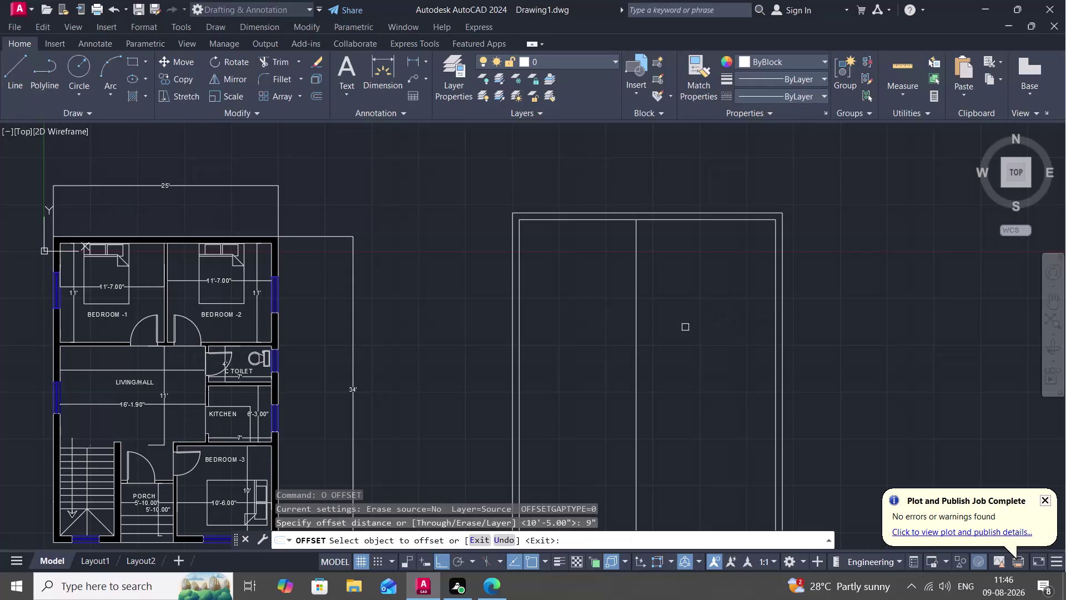
Offset the centre vertical line 9 inches to the right.
key(space)
key(space)
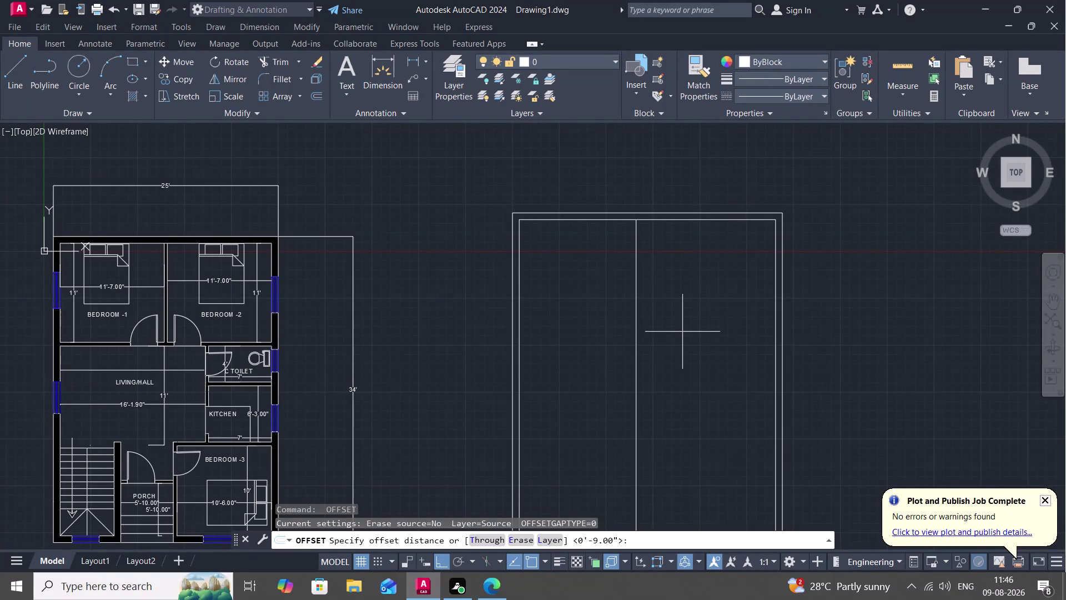
key(space)
click(637, 336)
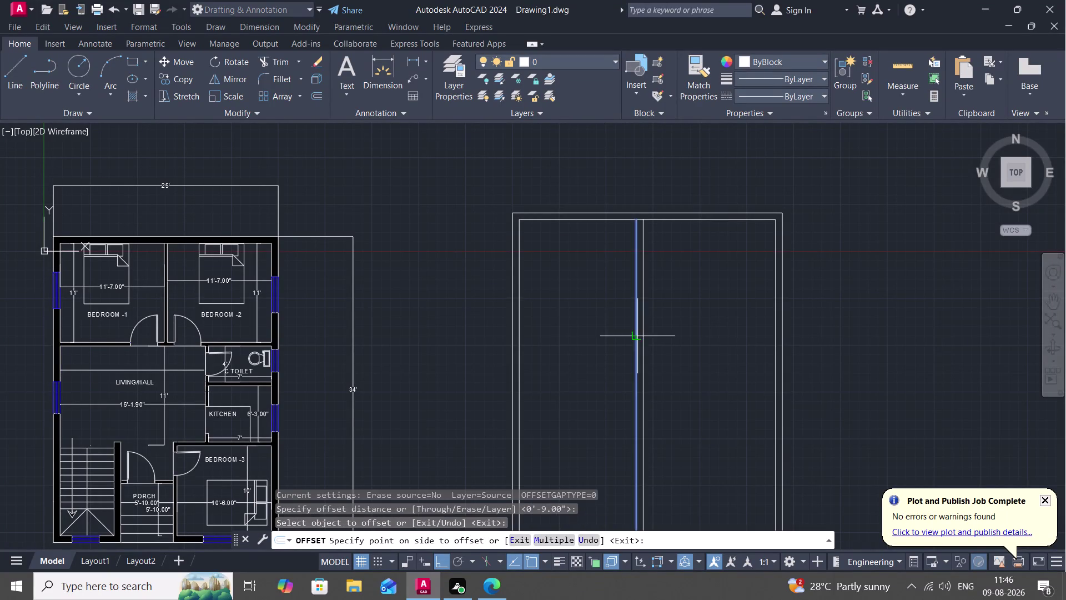
click(661, 331)
Attempt a 10'5" offset of the new vertical line, then cancel it.
text(O)
key(space)
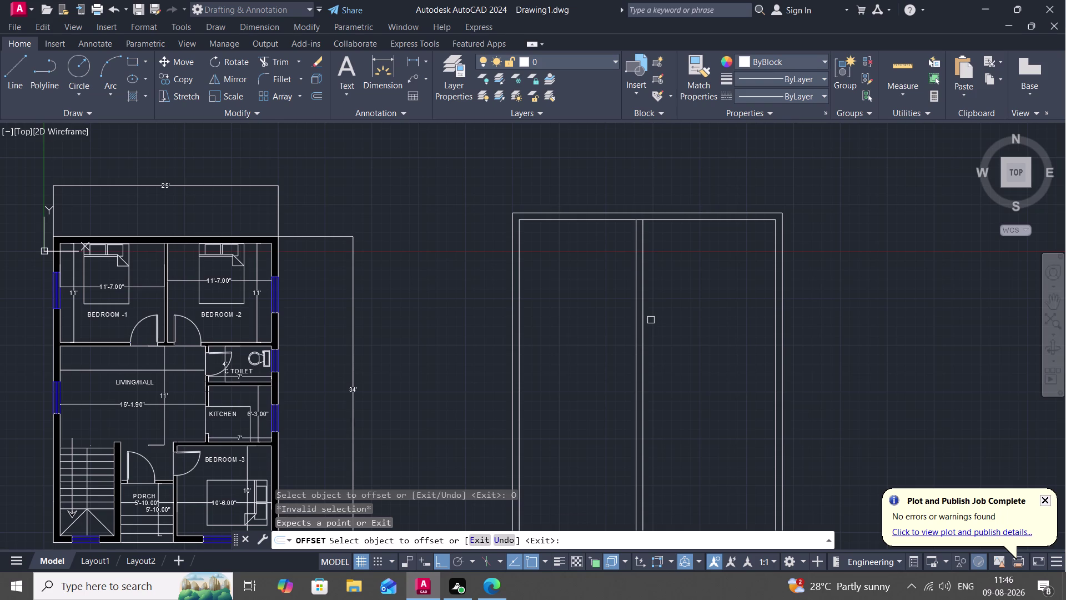
text(10')
key(5)
text(")
key(space)
drag(643, 317, 649, 315)
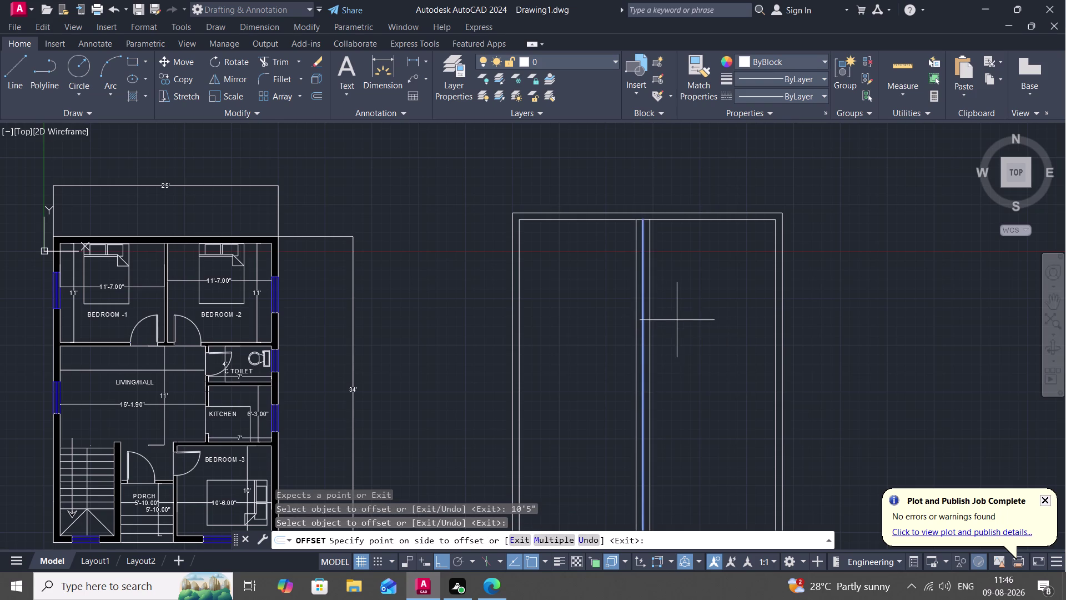
key(Escape)
Retry the 10'5" offset on the new line and cancel again.
key(space)
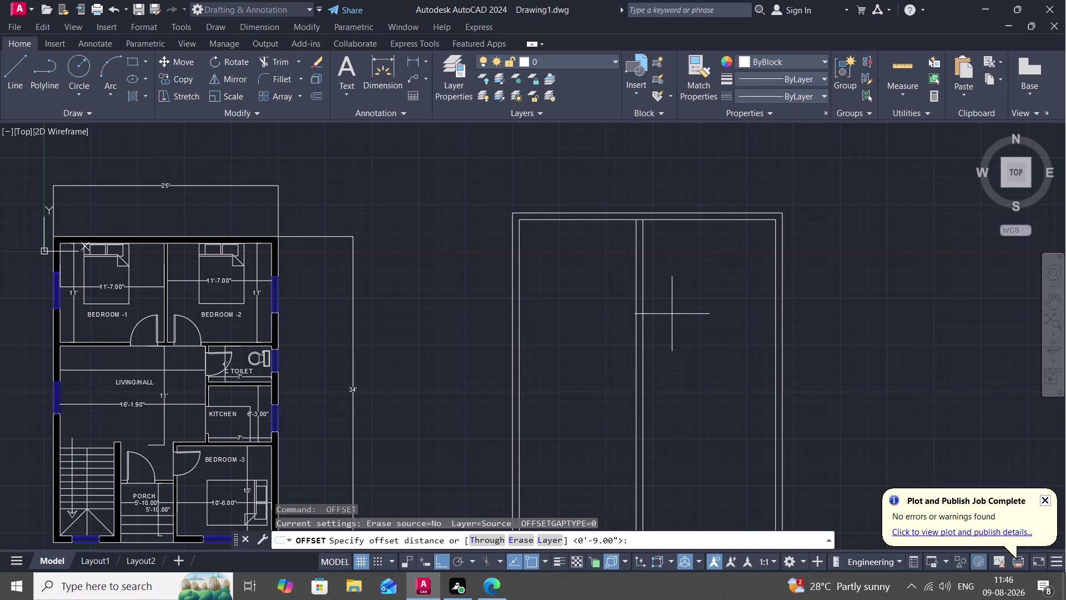
key(space)
text(10)
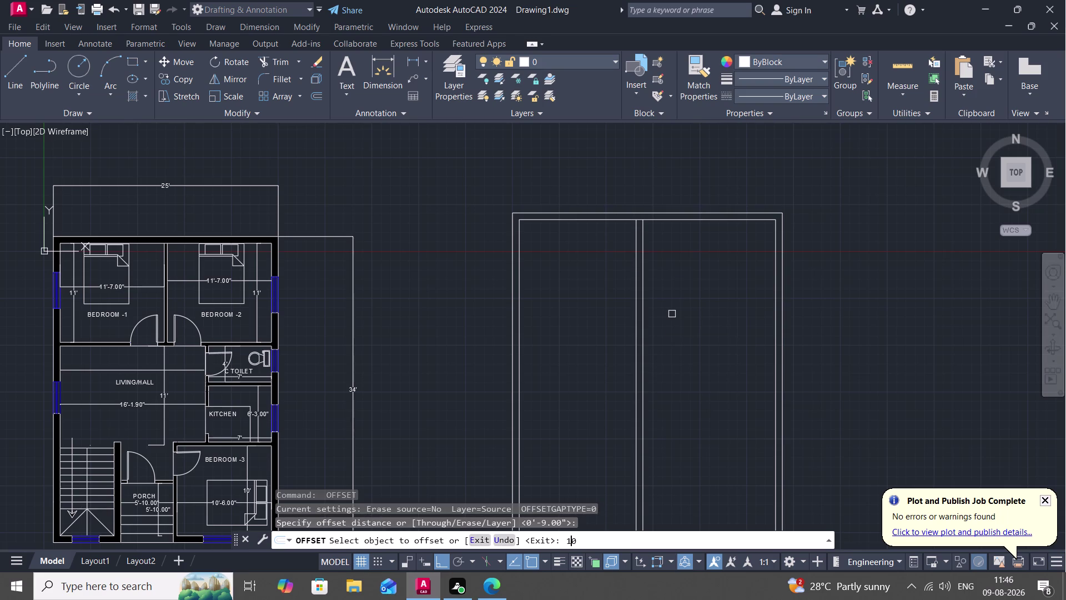
text(')
text(5")
key(space)
click(639, 319)
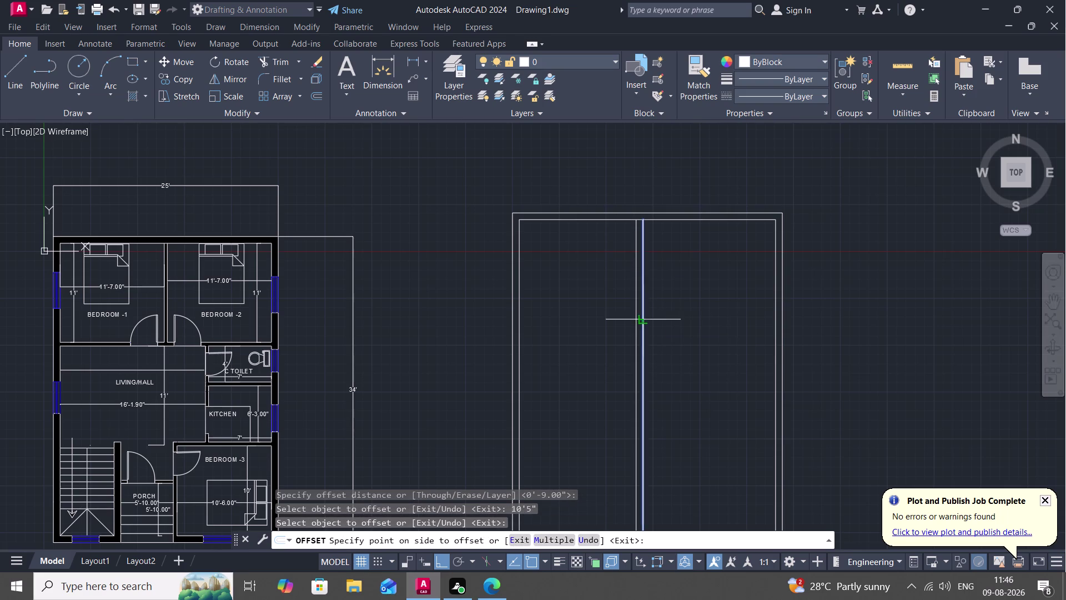
key(Escape)
Make a third 10'5" offset attempt, then cancel all pending commands.
key(space)
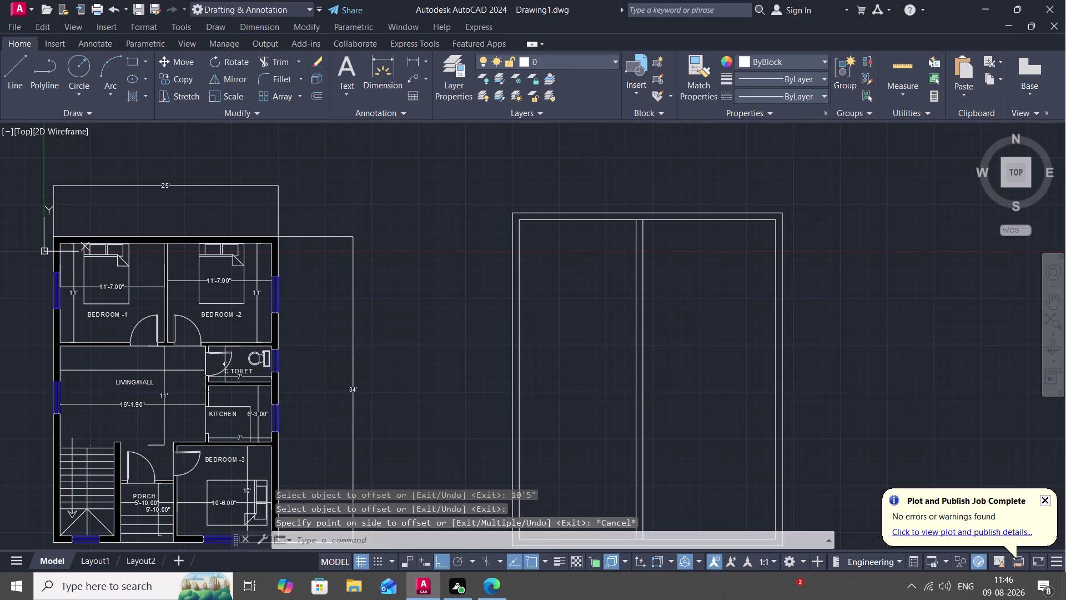
key(space)
text(1)
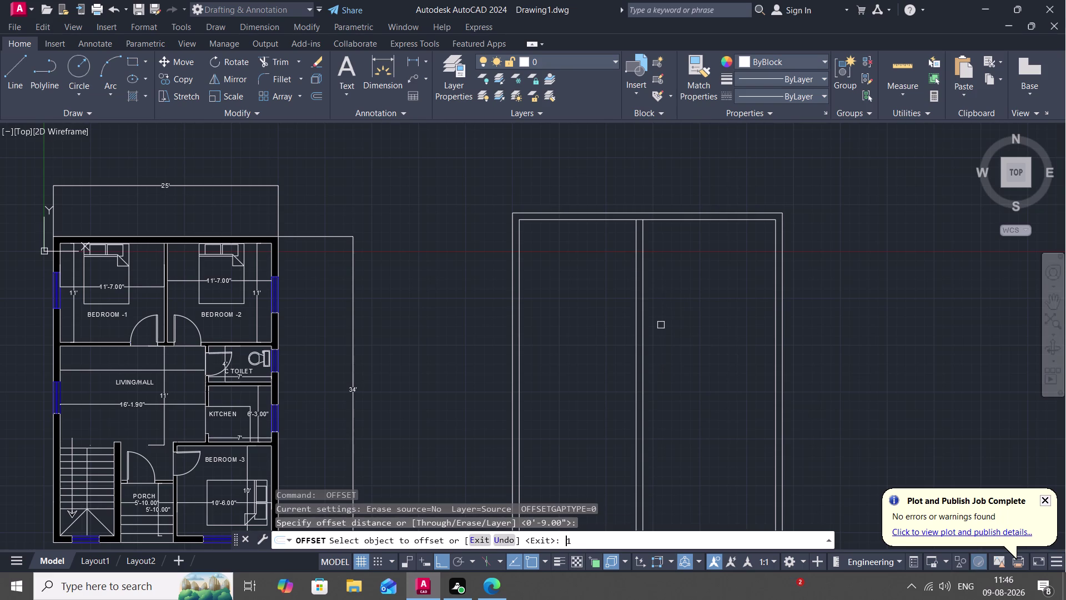
text(0'5")
key(space)
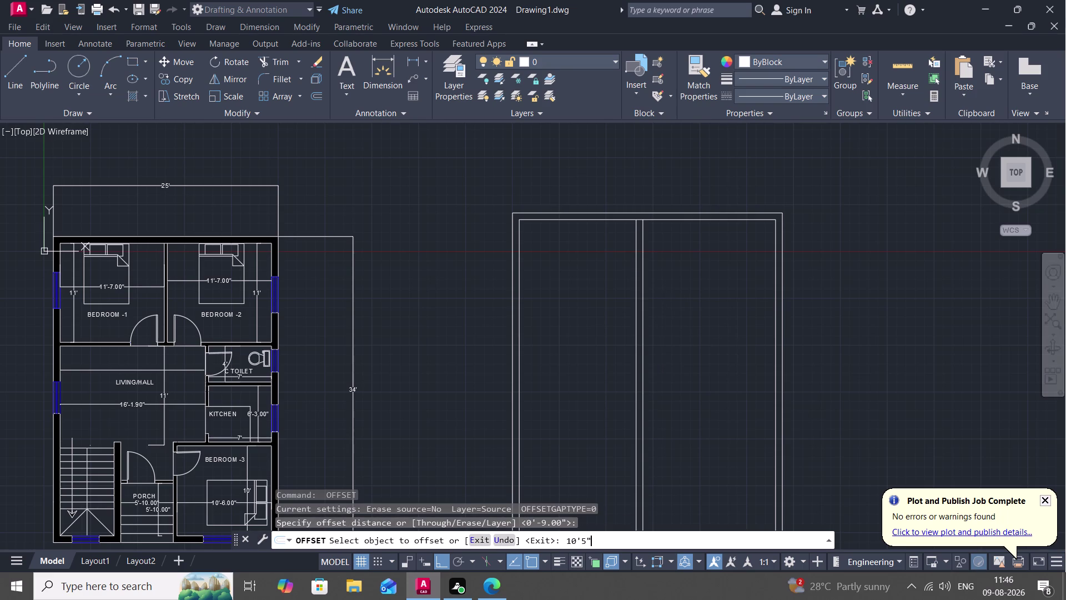
click(640, 298)
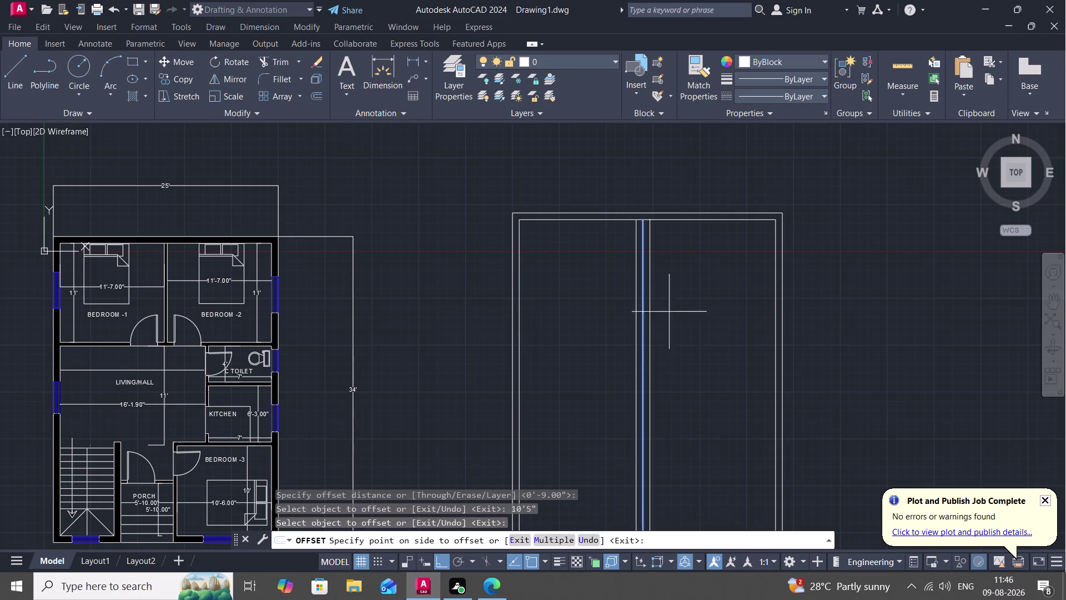
key(Escape)
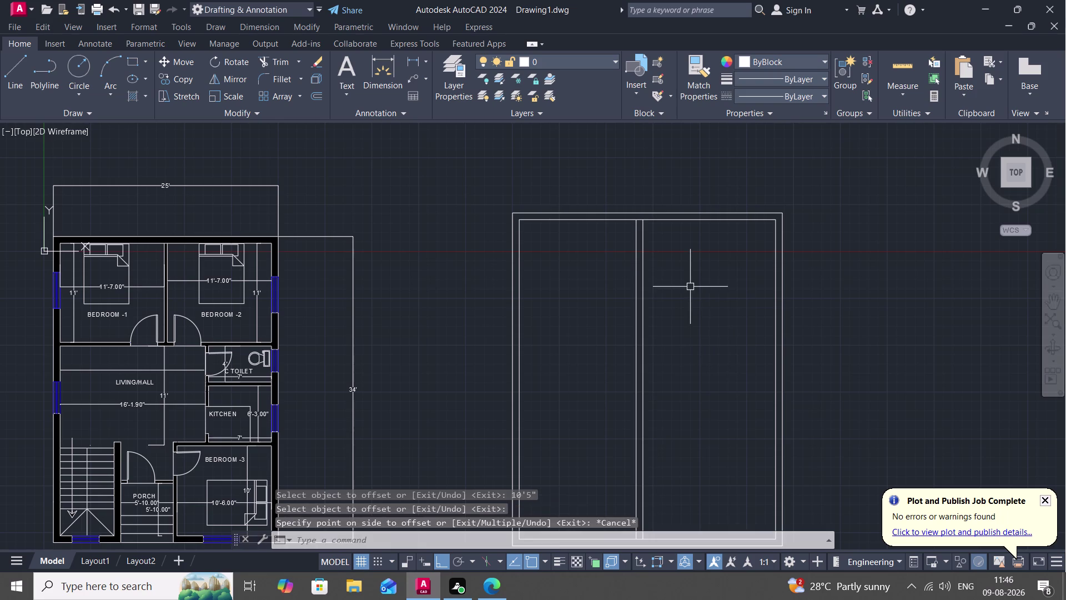
key(Escape)
key(Escape)
key(Escape)
key(Escape)
key(Escape)
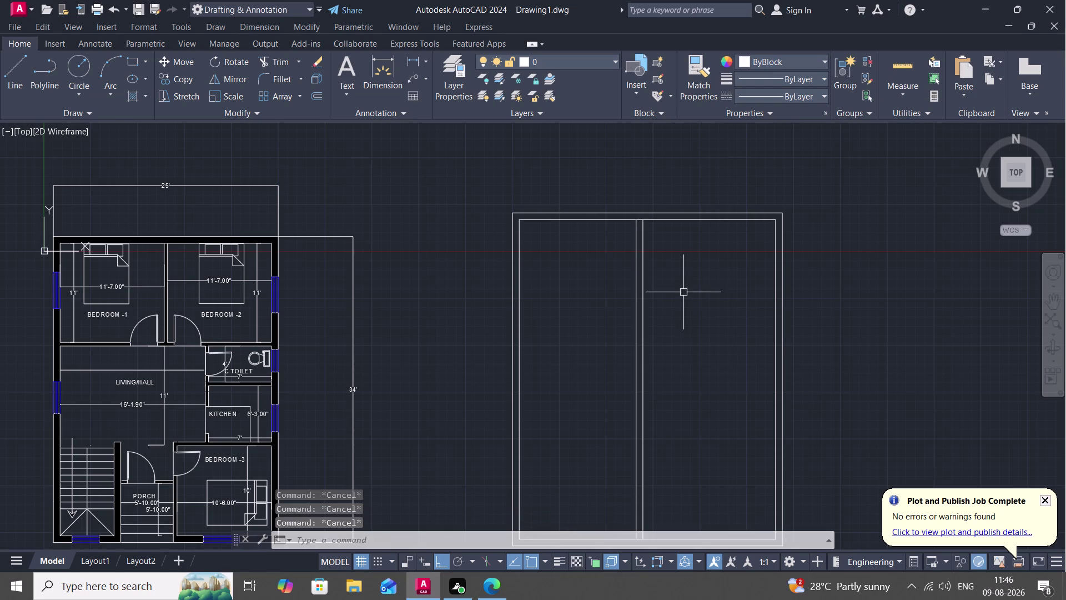
Offset the inner vertical line 10'5" to the right and measure the new spacing.
key(space)
text(10)
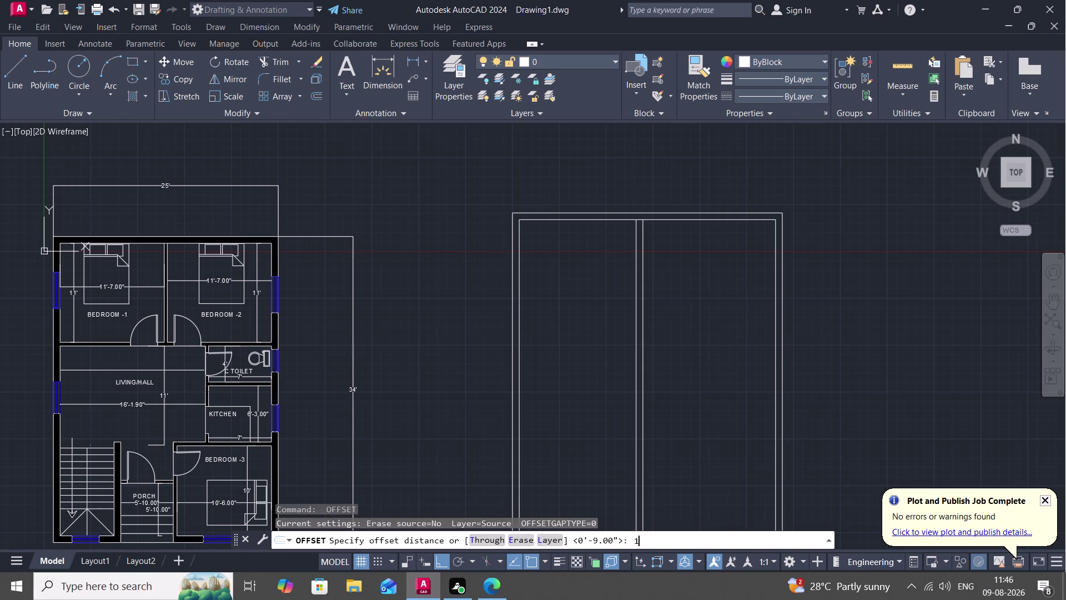
text('5")
key(space)
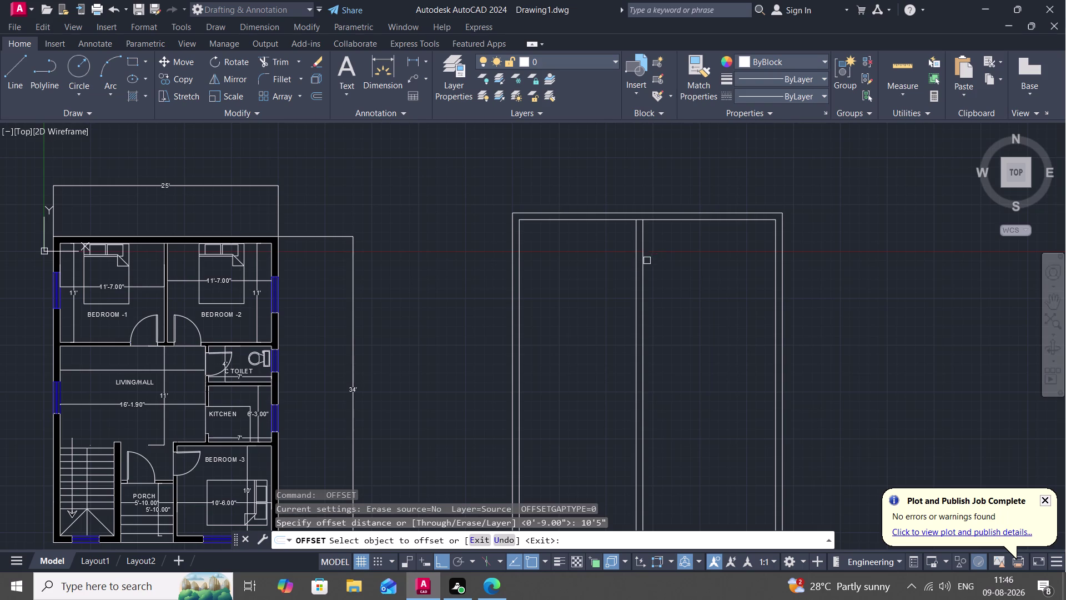
click(644, 263)
click(672, 275)
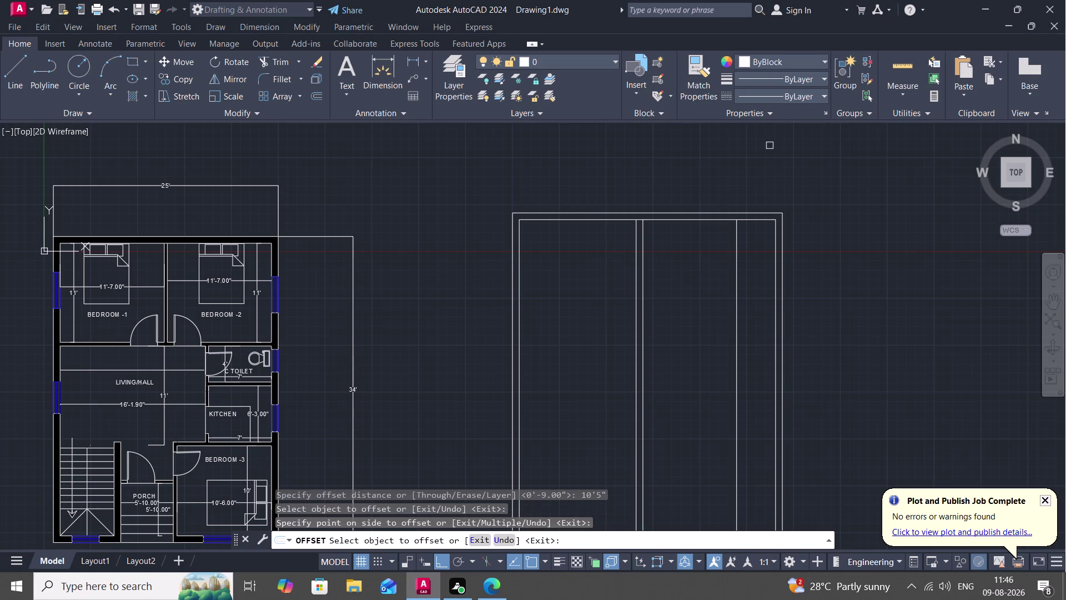
click(917, 57)
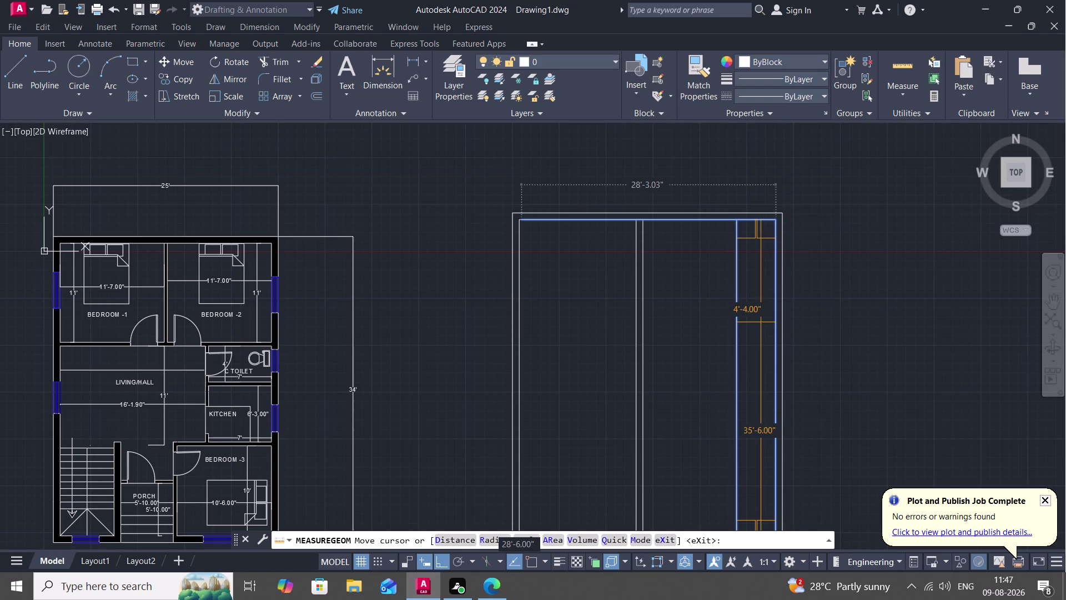
key(Escape)
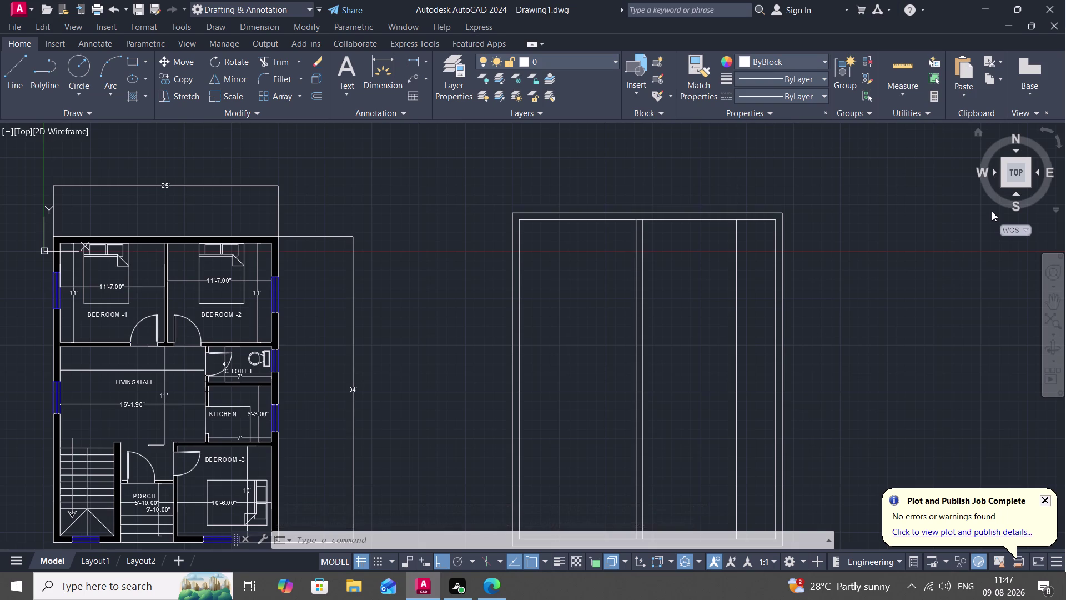
Offset the rightmost division line 5 inches to the right.
text(O)
key(space)
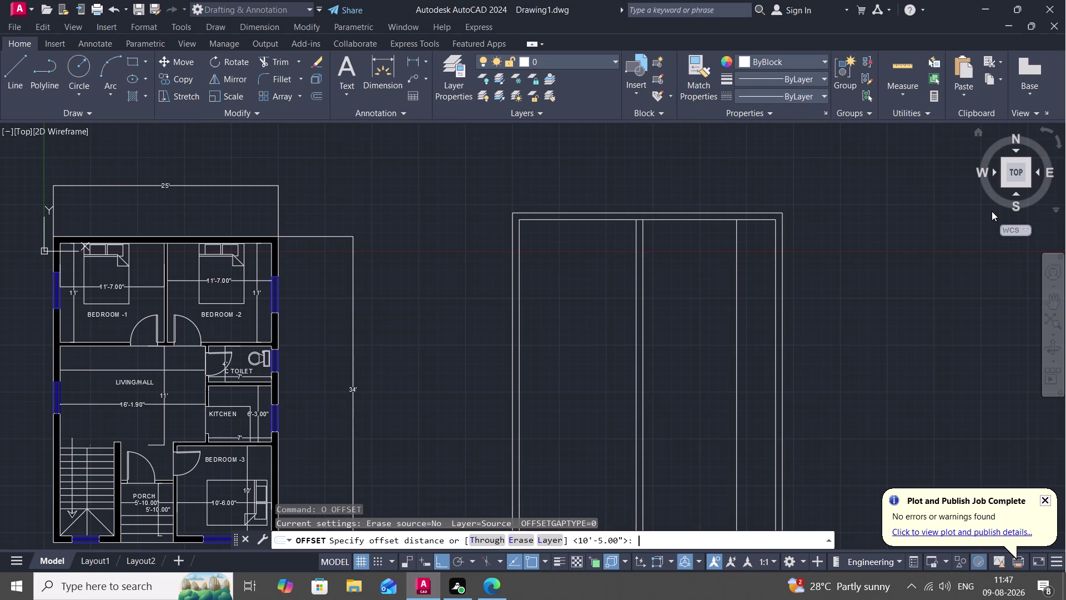
key(5)
key(shift+quotedbl)
key(space)
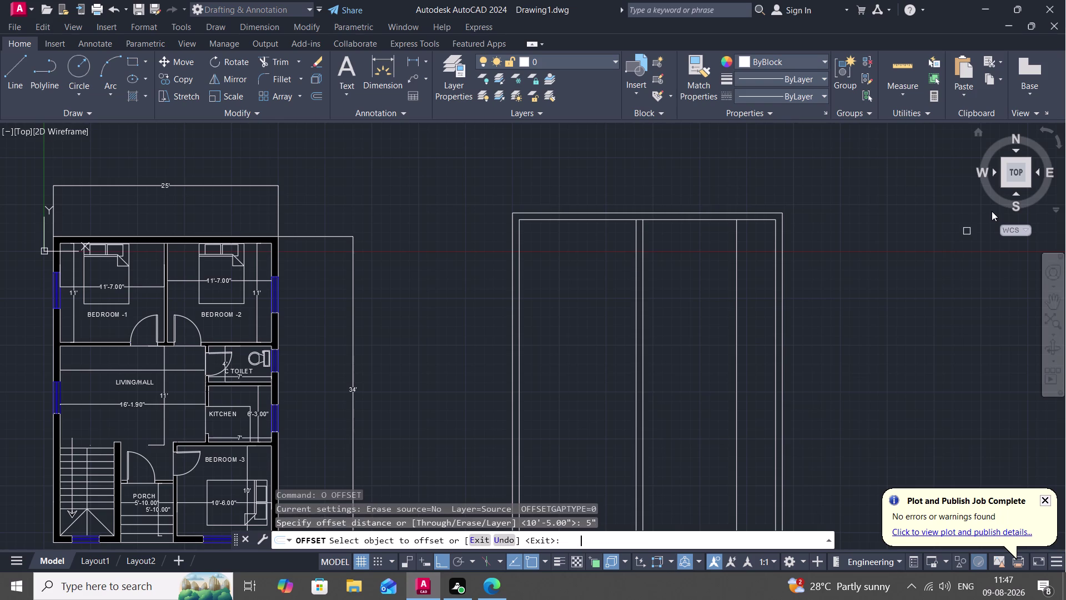
click(737, 296)
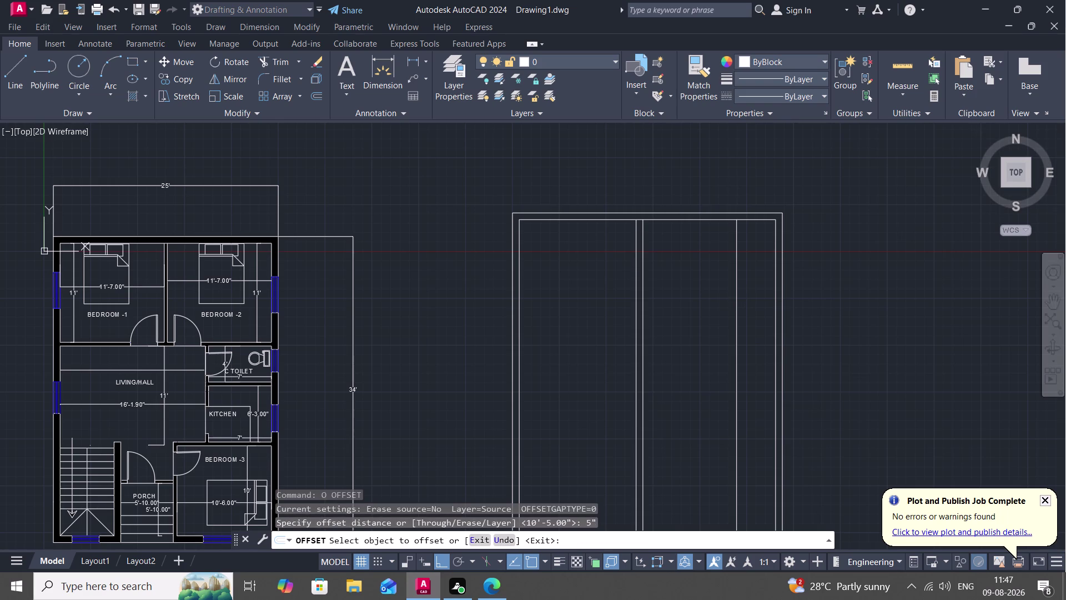
click(753, 292)
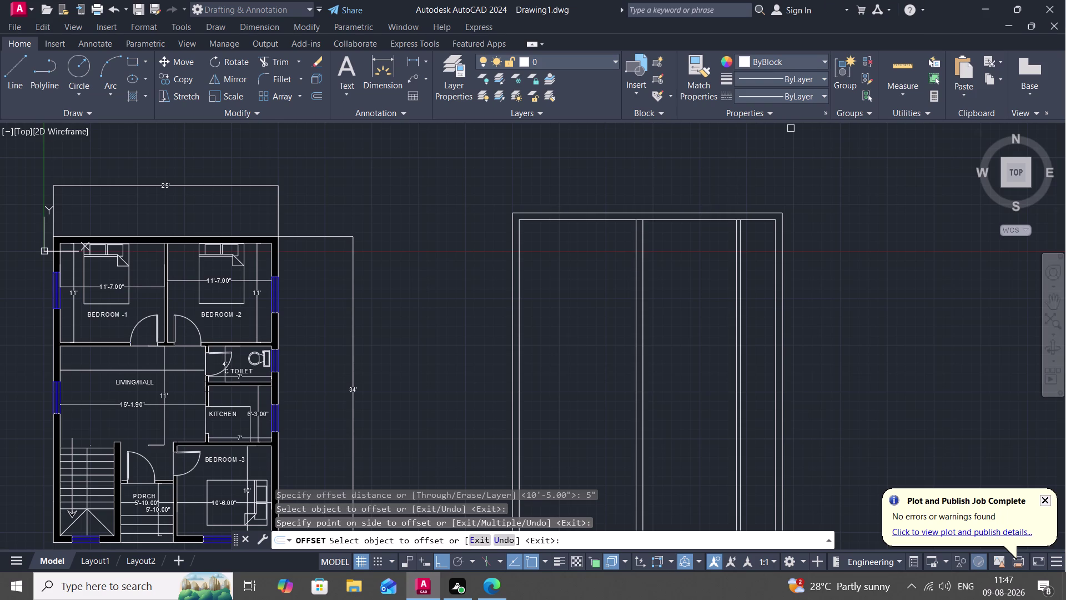
middle_drag(735, 264, 721, 253)
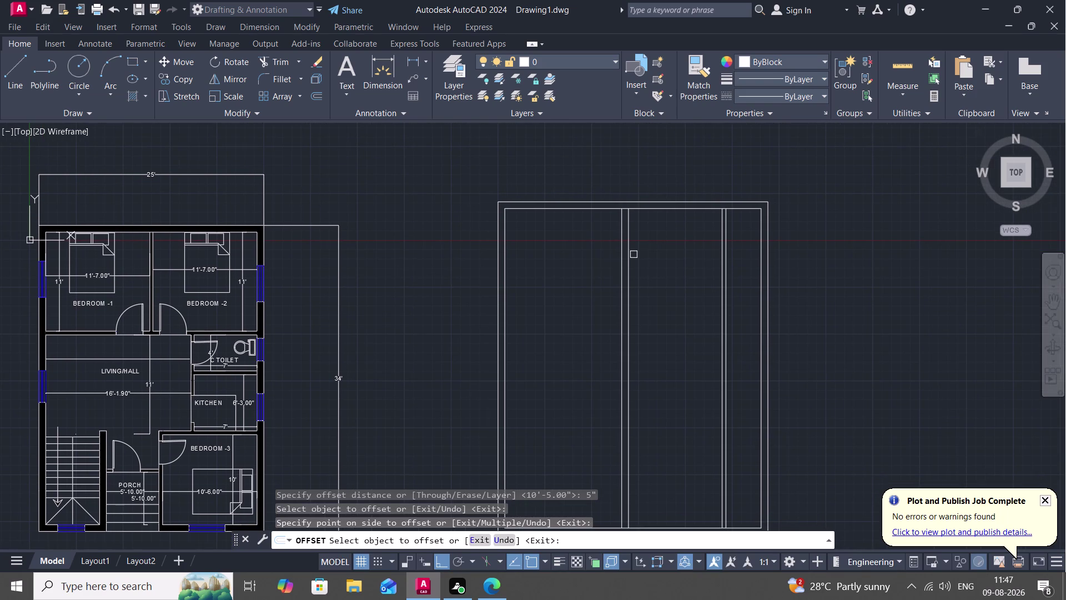
Delete the inner vertical line and the two extra right-side lines.
text(TR)
key(space)
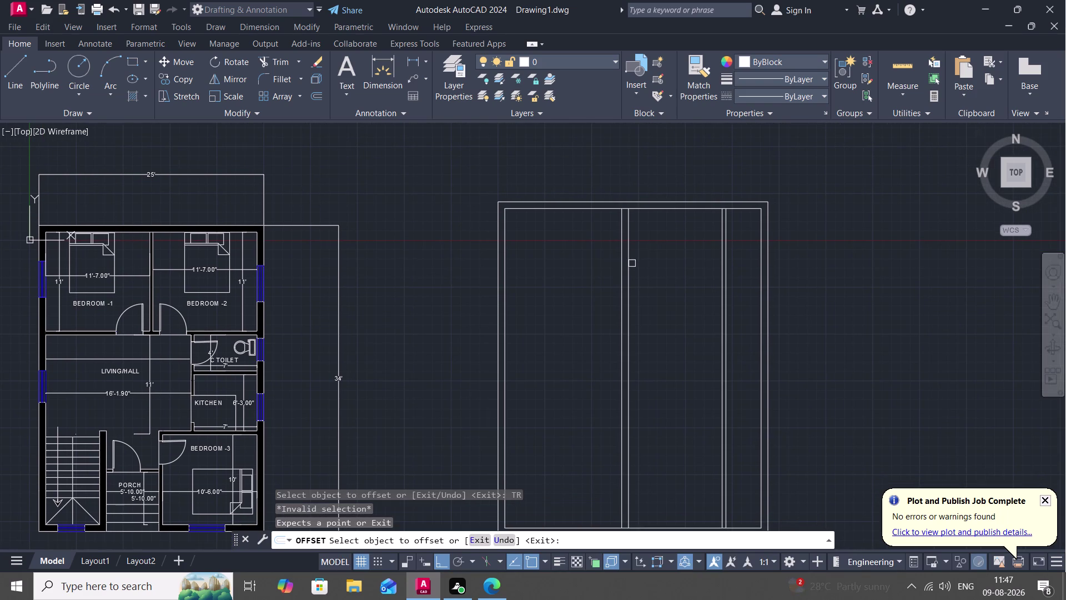
key(space)
click(629, 266)
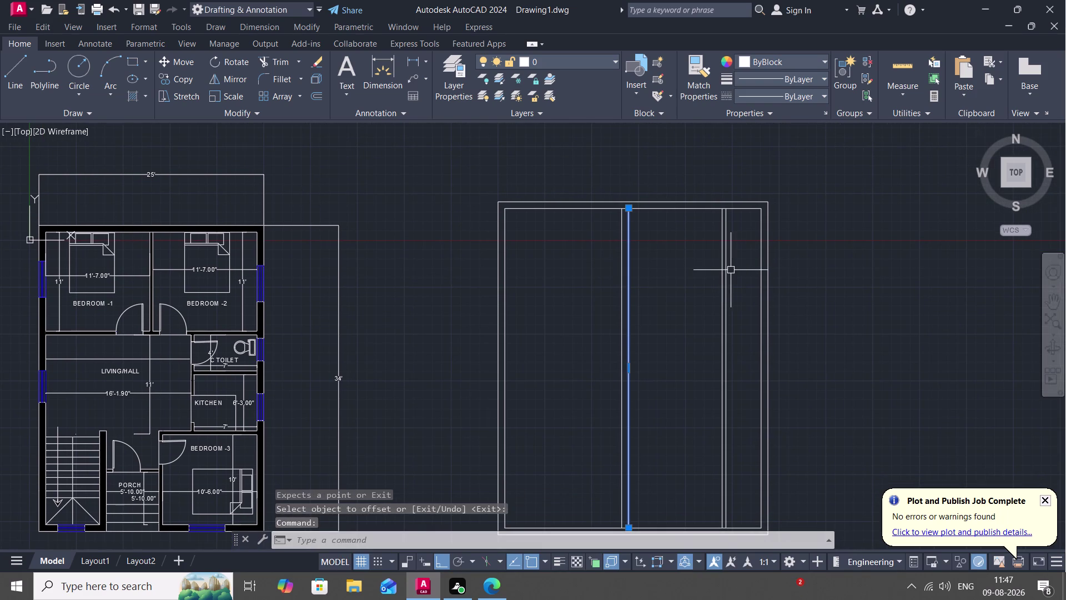
click(725, 271)
click(728, 284)
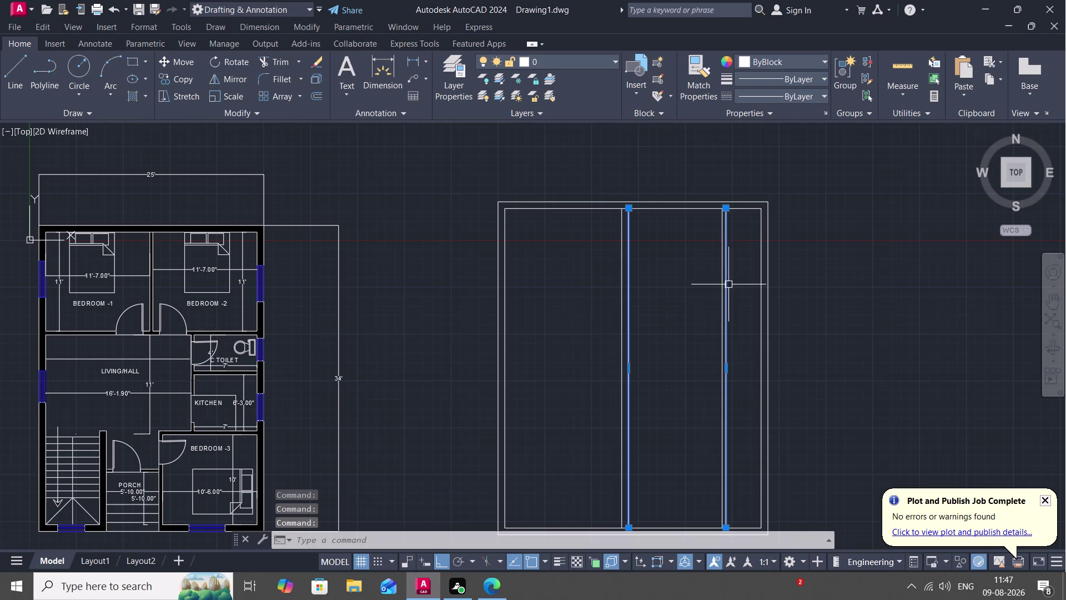
click(722, 292)
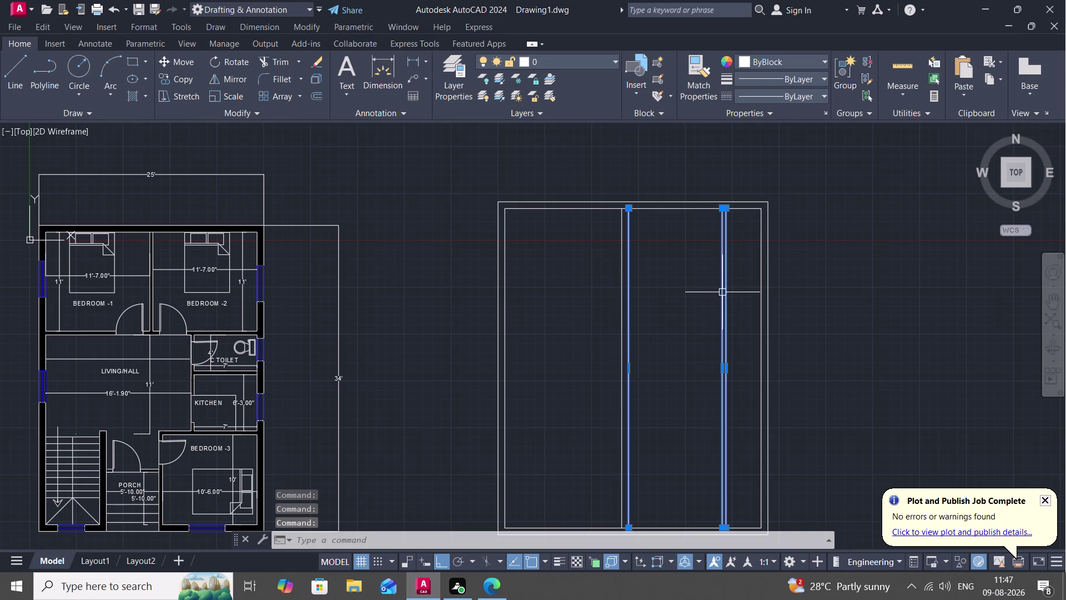
key(Delete)
Offset the middle vertical line 7 inches to the right.
text(O)
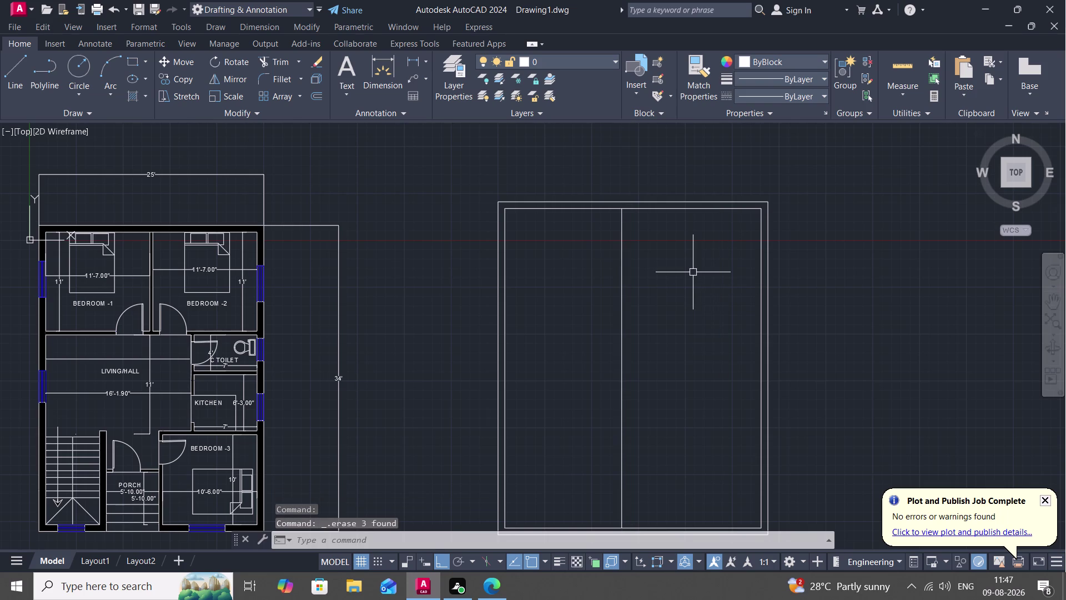
key(space)
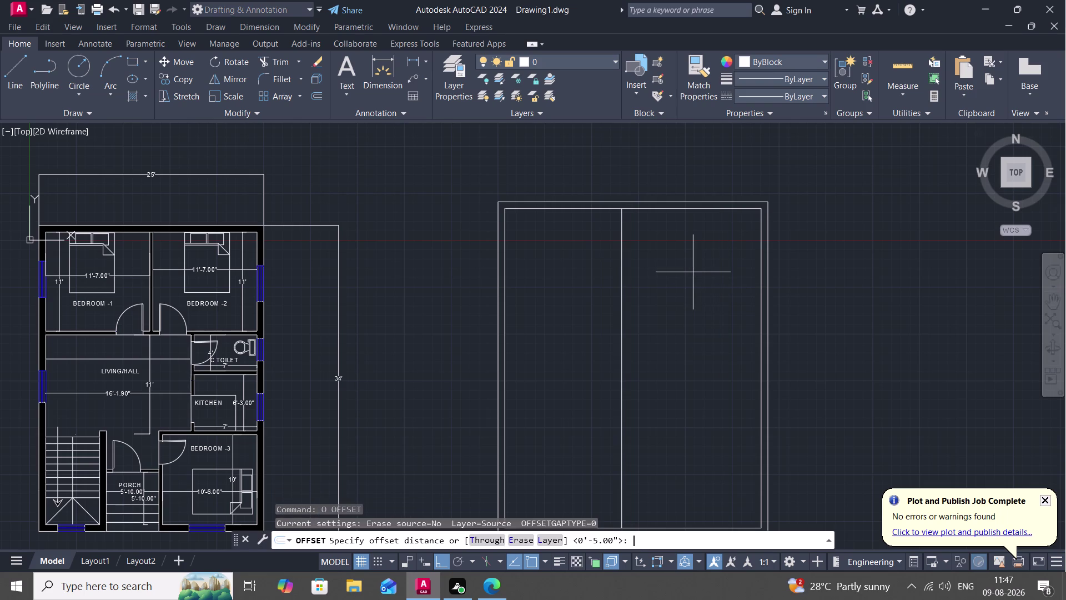
text(7")
key(space)
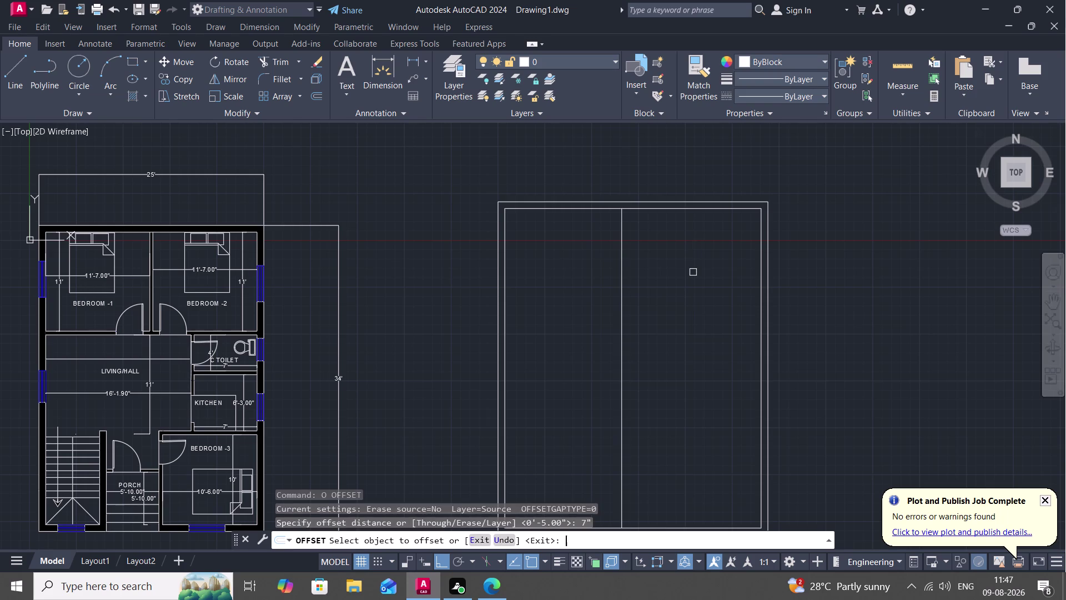
click(622, 290)
click(642, 286)
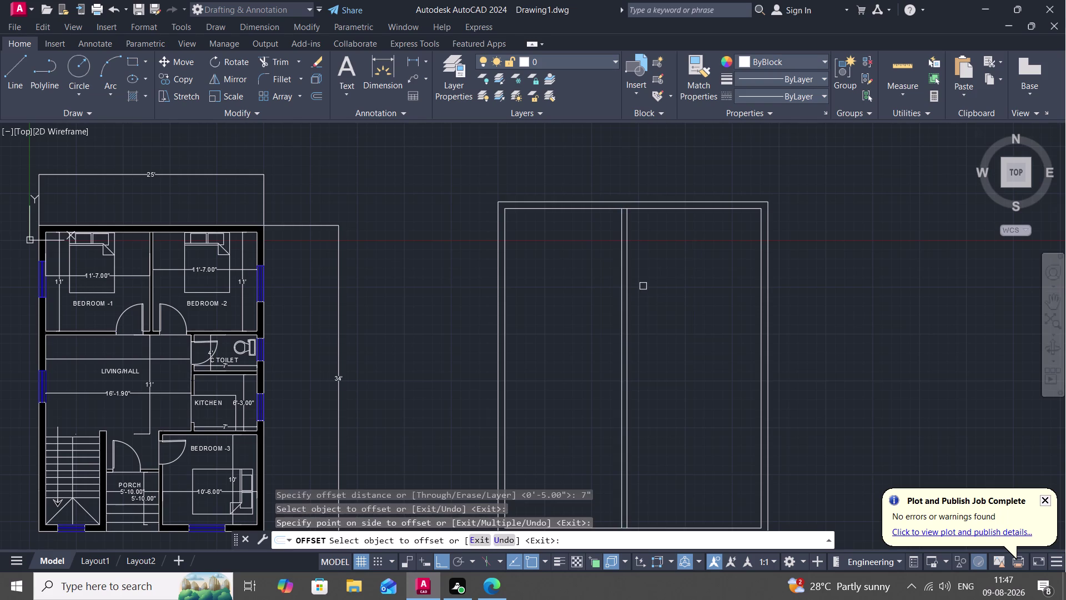
key(space)
Offset the middle pair's right line 10'5" further right.
key(space)
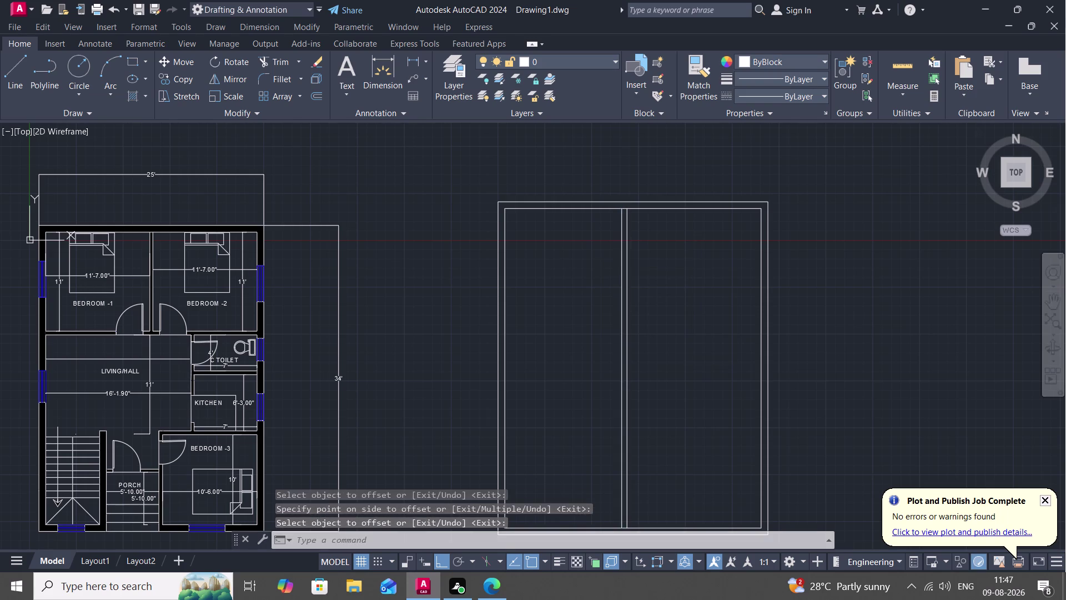
text(1)
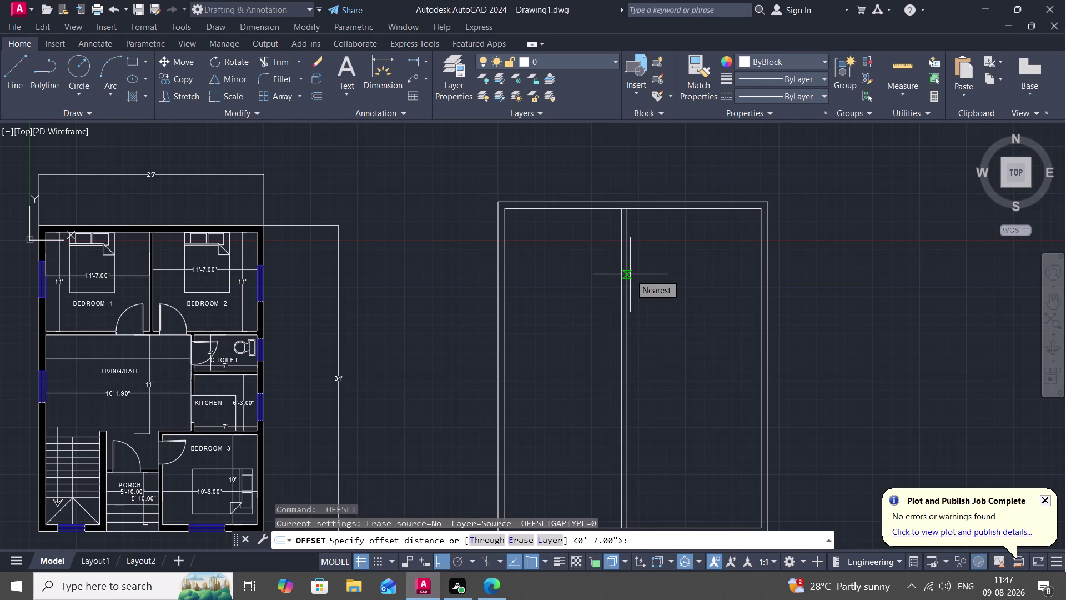
text(0'5")
key(space)
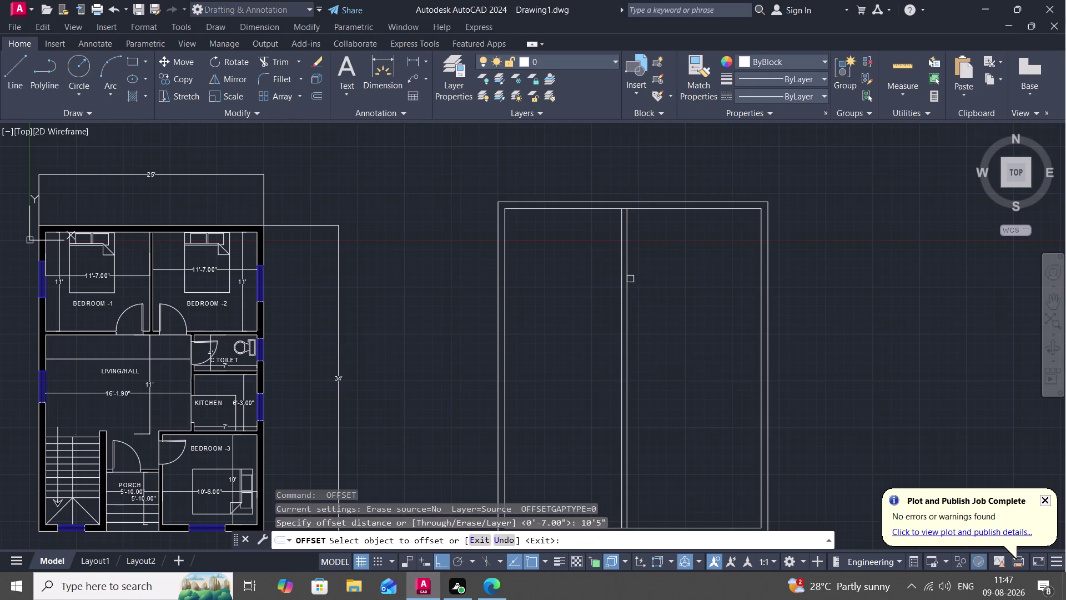
drag(625, 282, 631, 282)
click(693, 288)
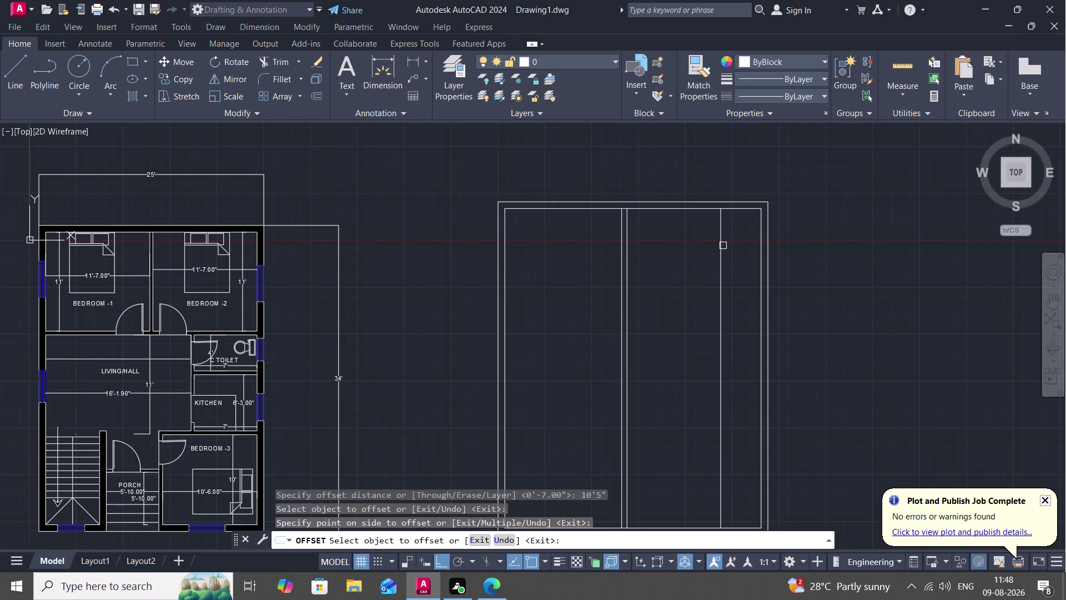
Offset the new right line 7 inches rightward and measure distances across the outline.
text(O)
key(space)
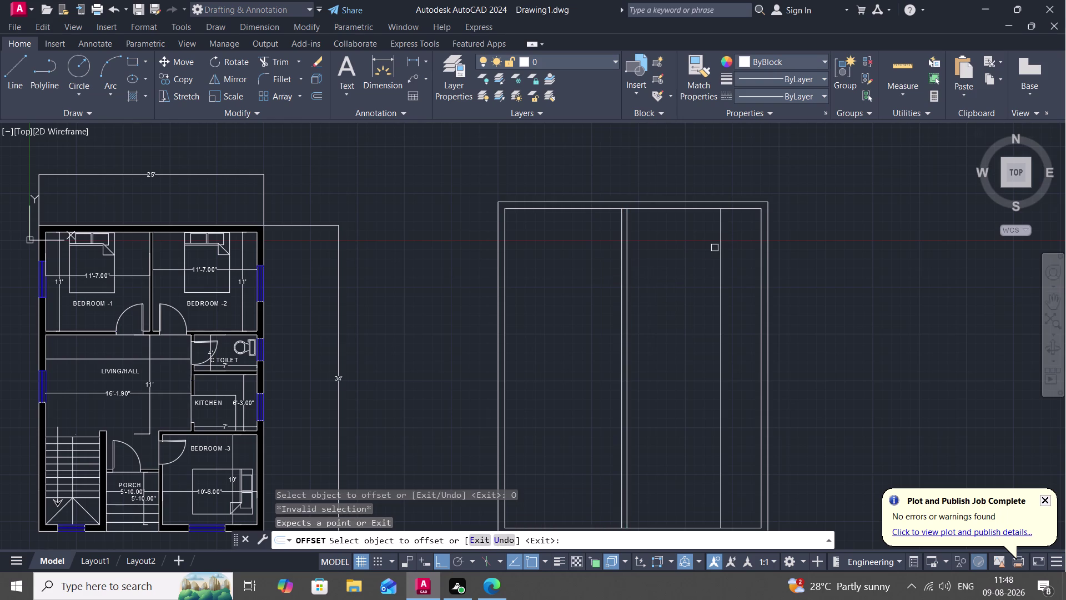
key(space)
key(space)
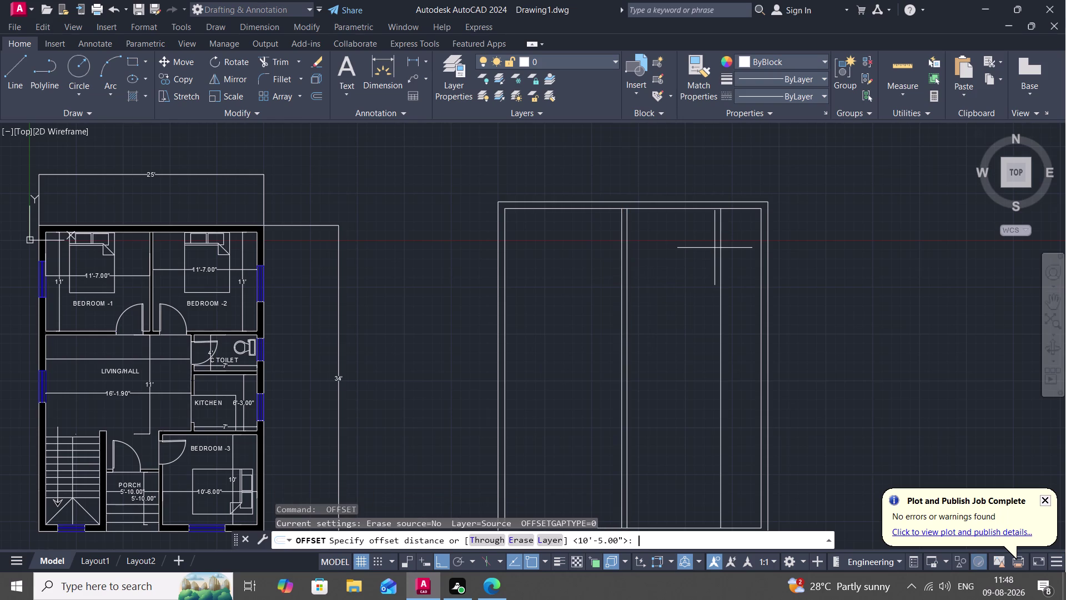
text(7")
key(space)
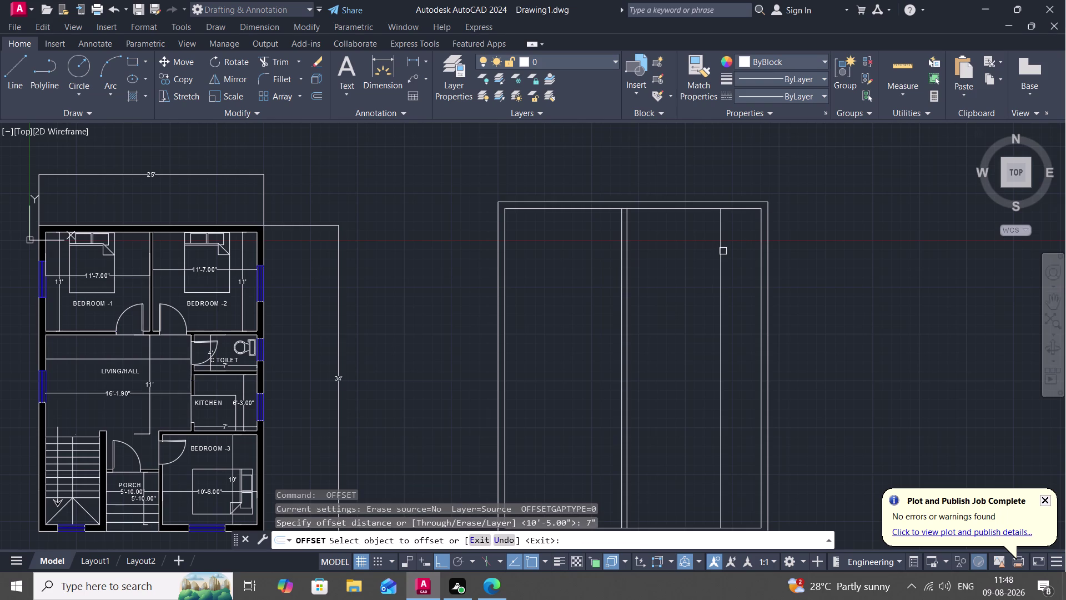
click(720, 251)
click(740, 257)
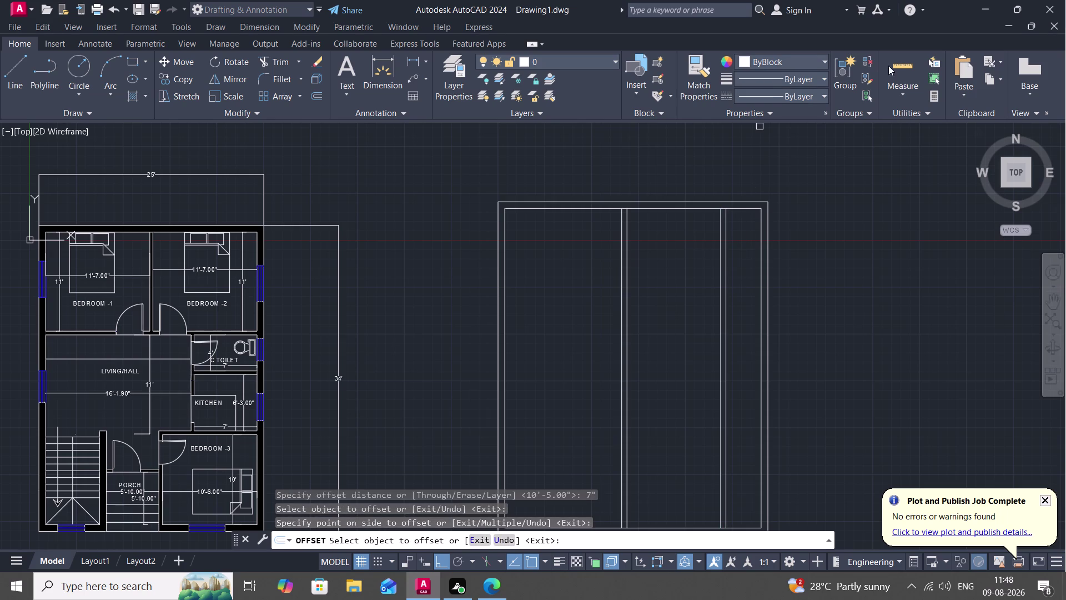
click(897, 65)
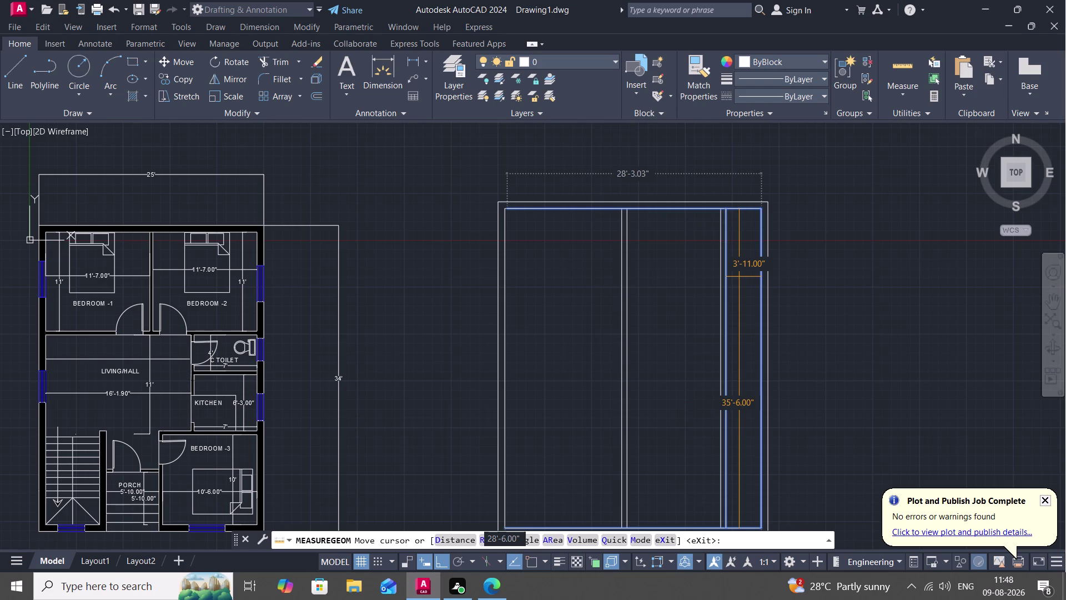
key(Escape)
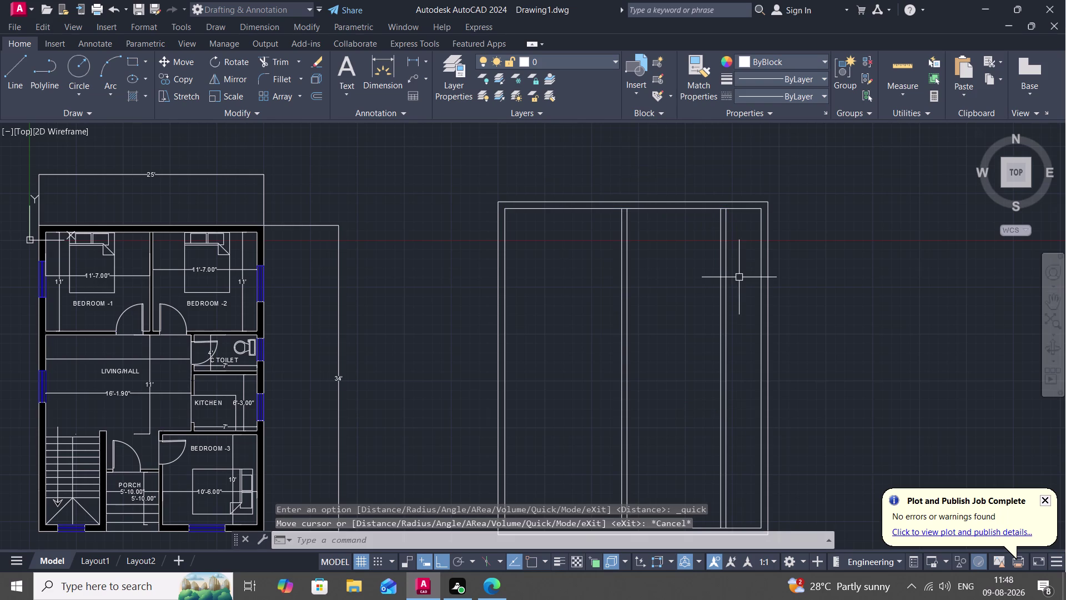
Delete the right pair and the line beside the middle line.
click(720, 280)
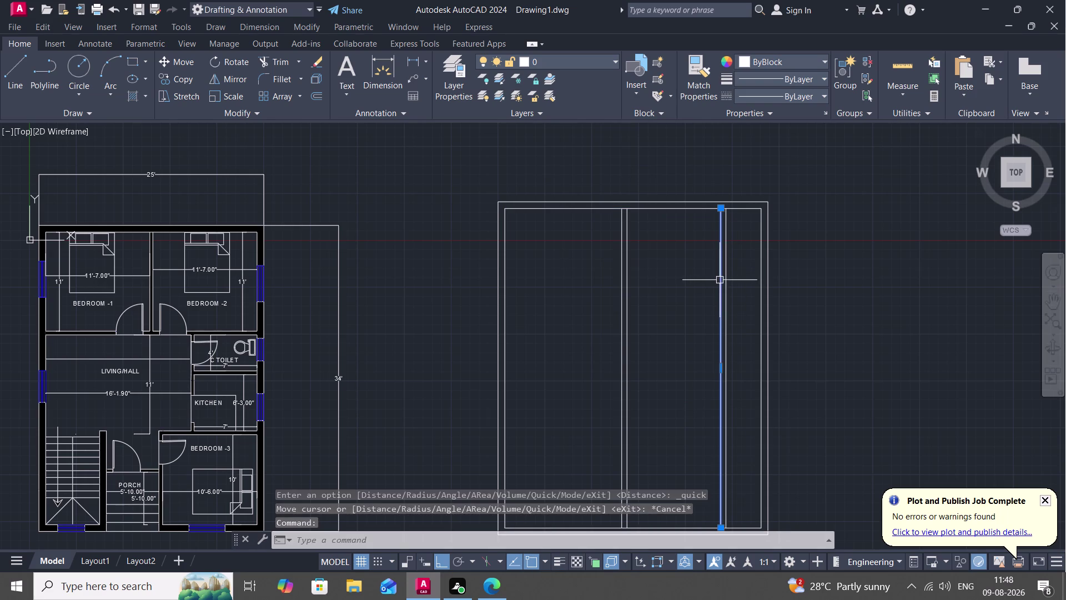
click(724, 282)
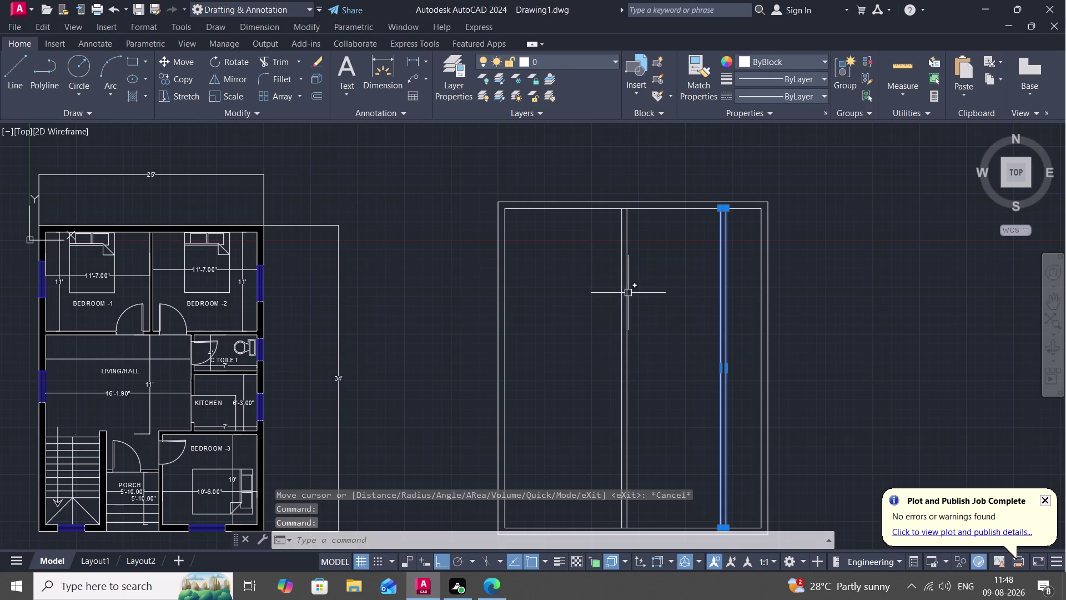
click(628, 294)
key(Delete)
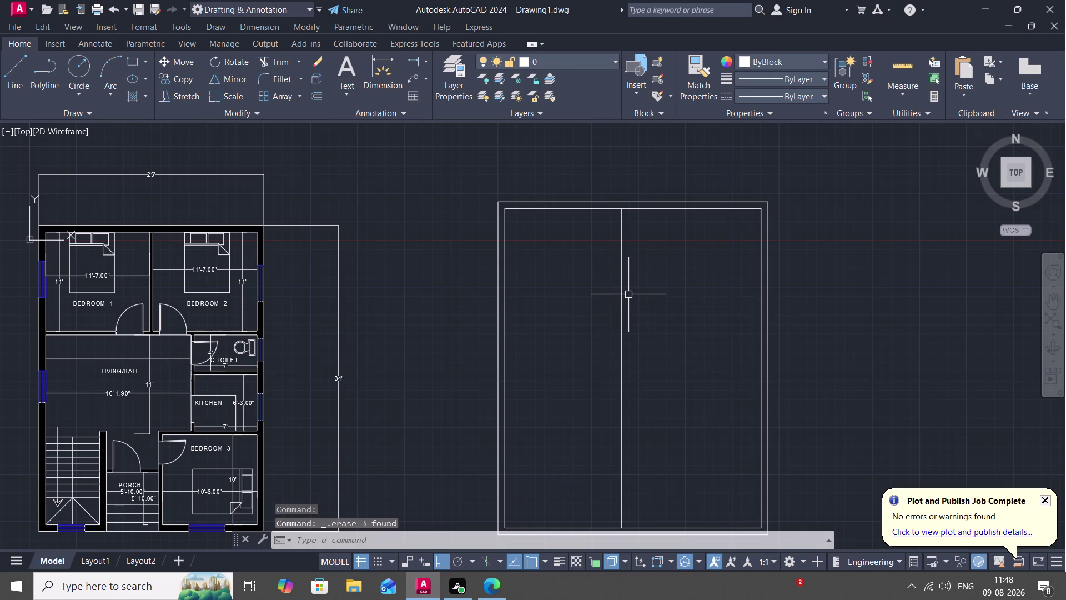
Offset the middle vertical line 8 inches to the right.
text(O)
key(space)
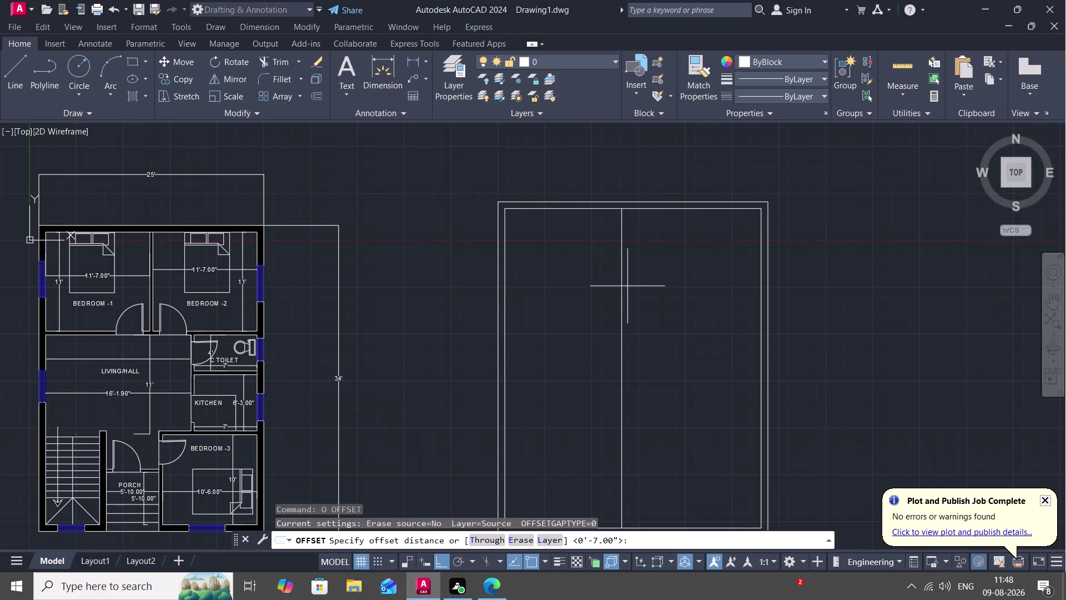
key(8)
text(")
key(space)
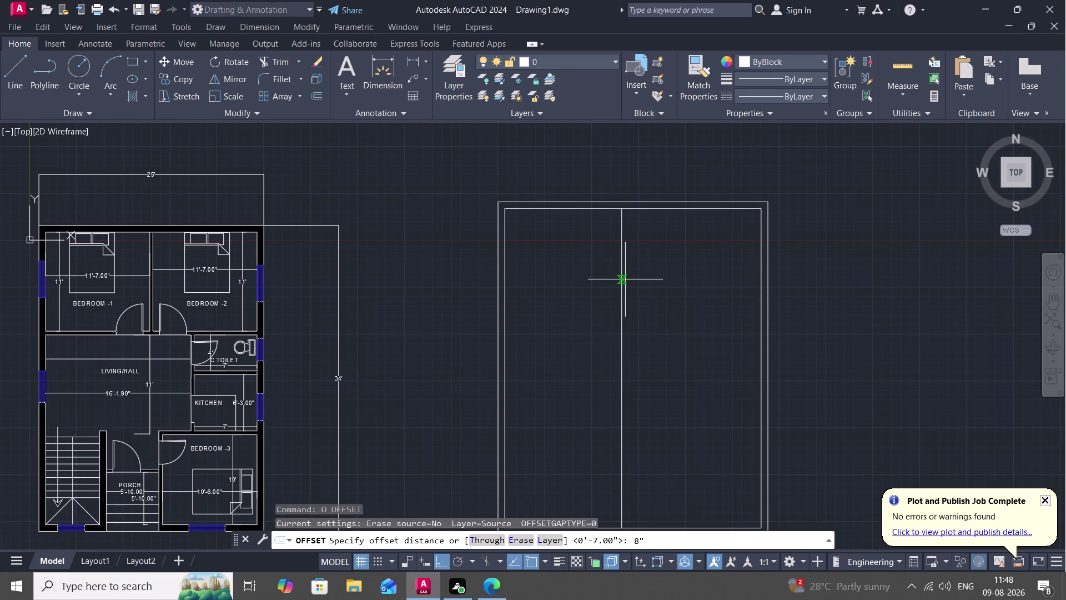
click(623, 259)
click(644, 258)
key(Escape)
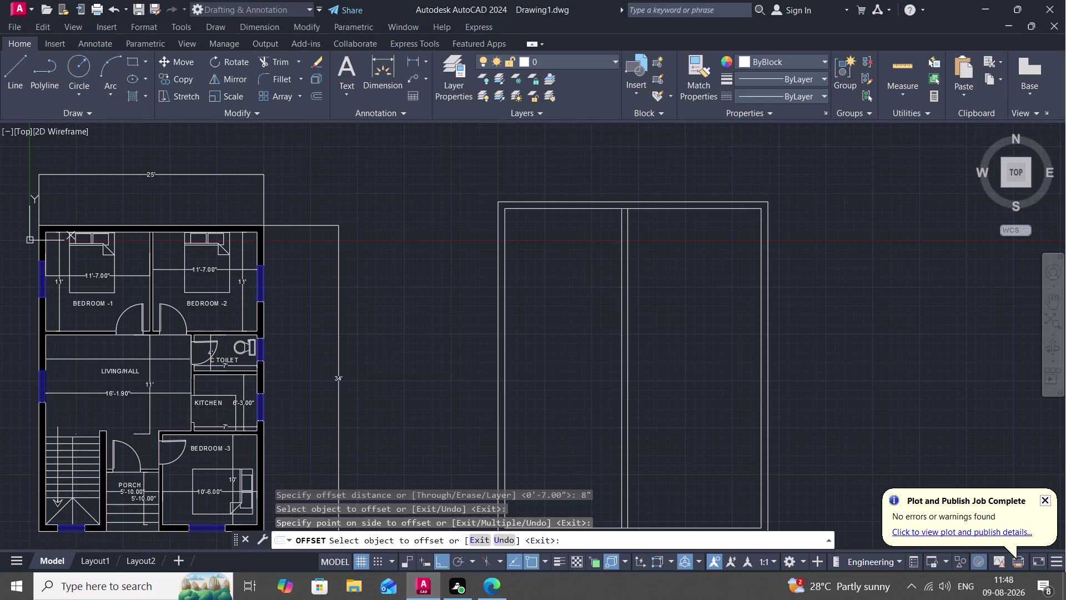
Offset the middle pair's right line 10'5" further right.
text(O)
key(space)
text(1)
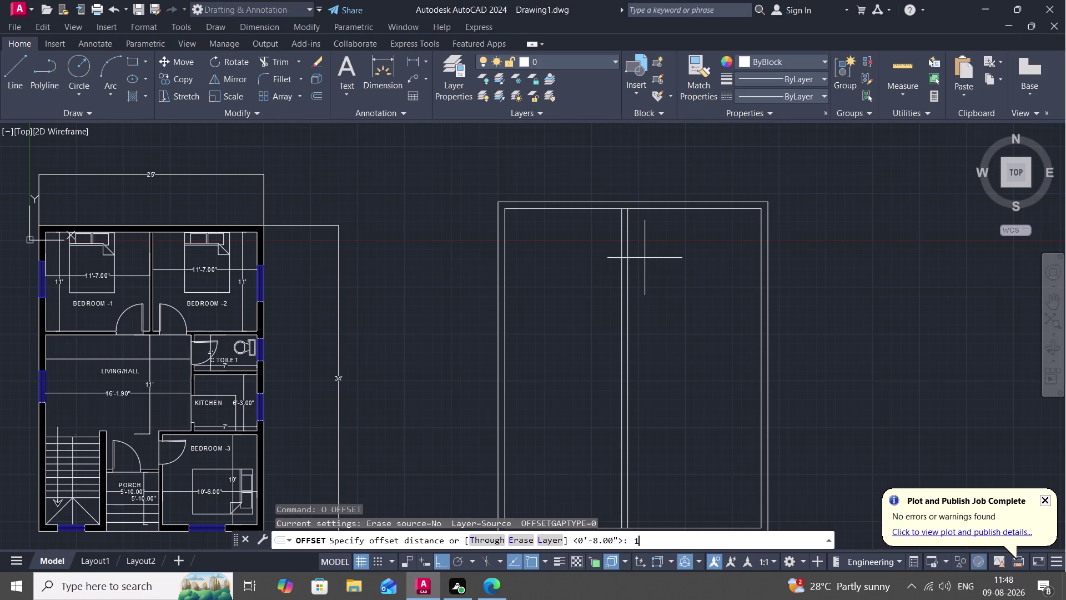
text(0'5)
text(")
key(space)
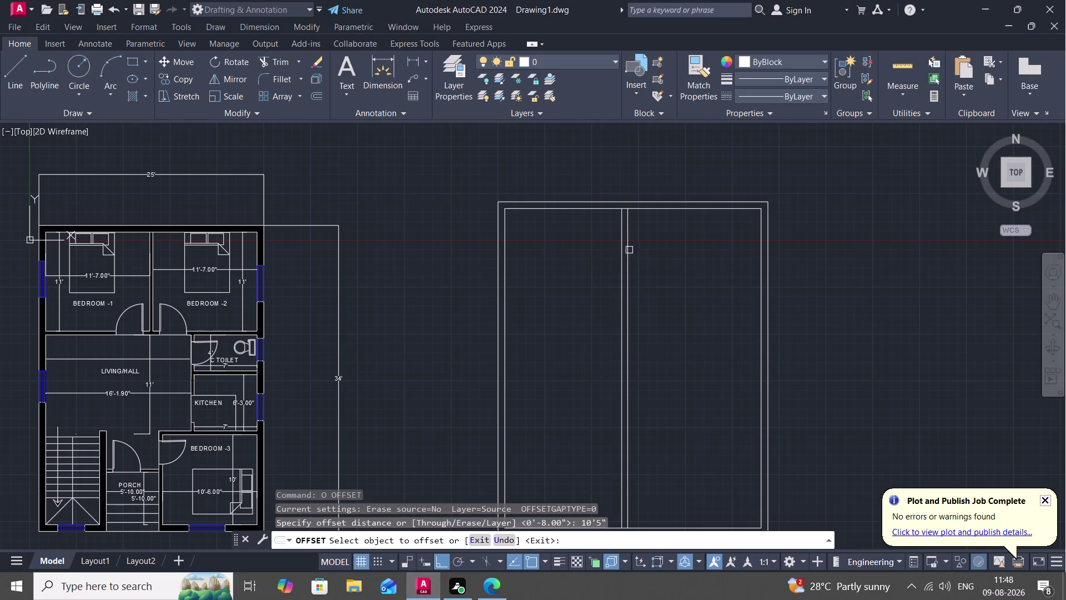
click(628, 248)
click(650, 248)
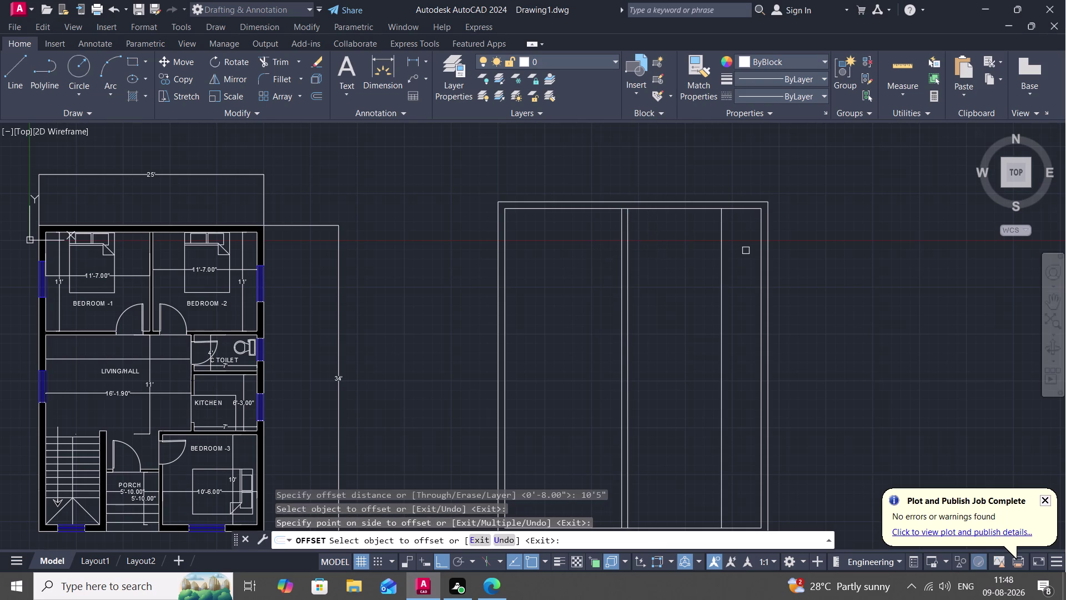
Begin an 8" offset of the new right line, then cancel it.
text(O)
key(space)
key(8)
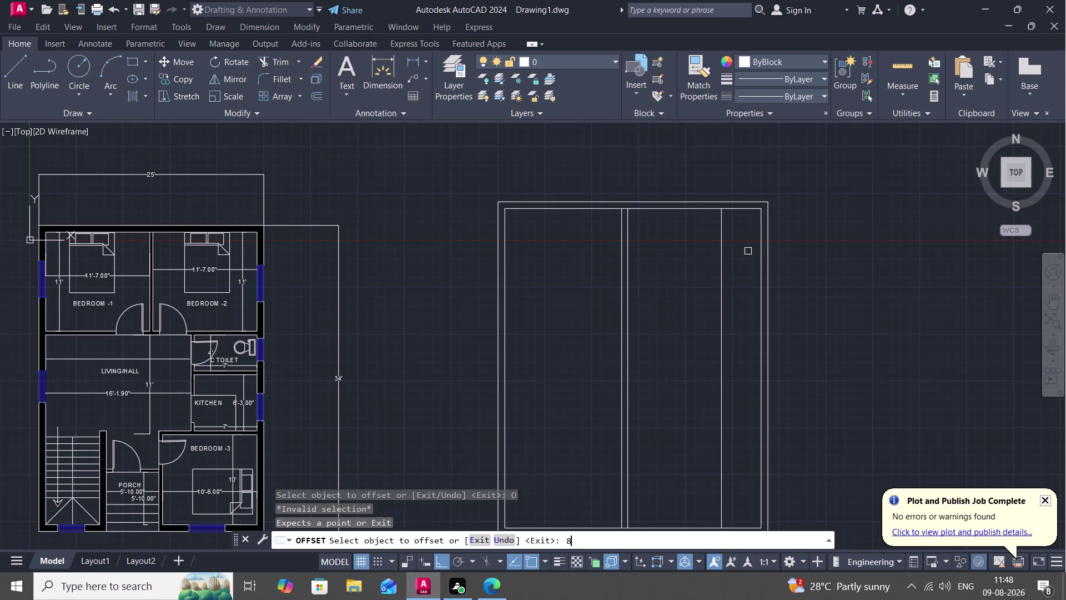
text(")
key(space)
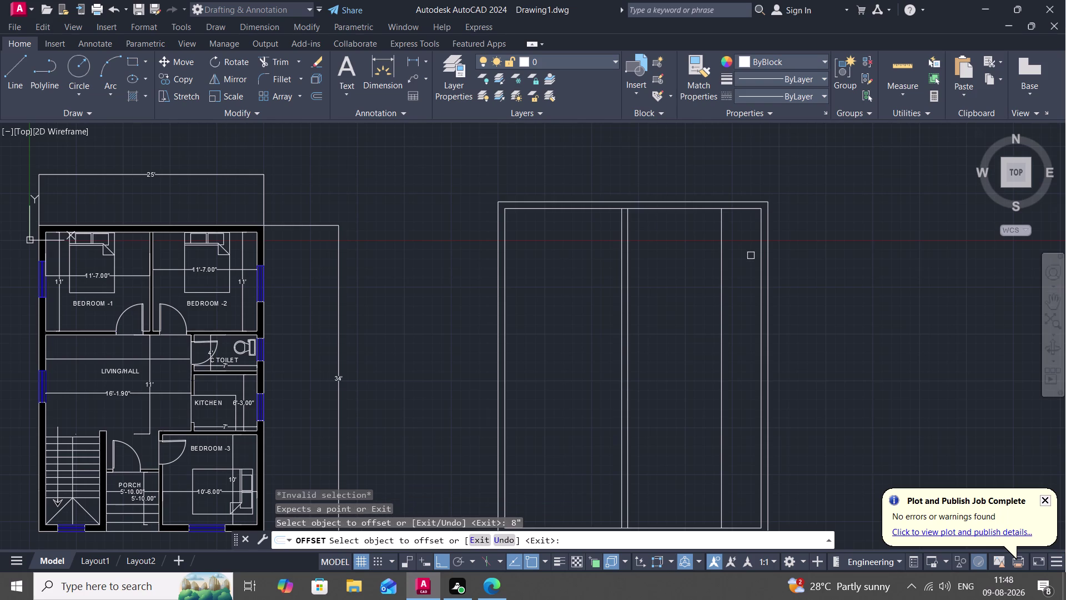
click(721, 251)
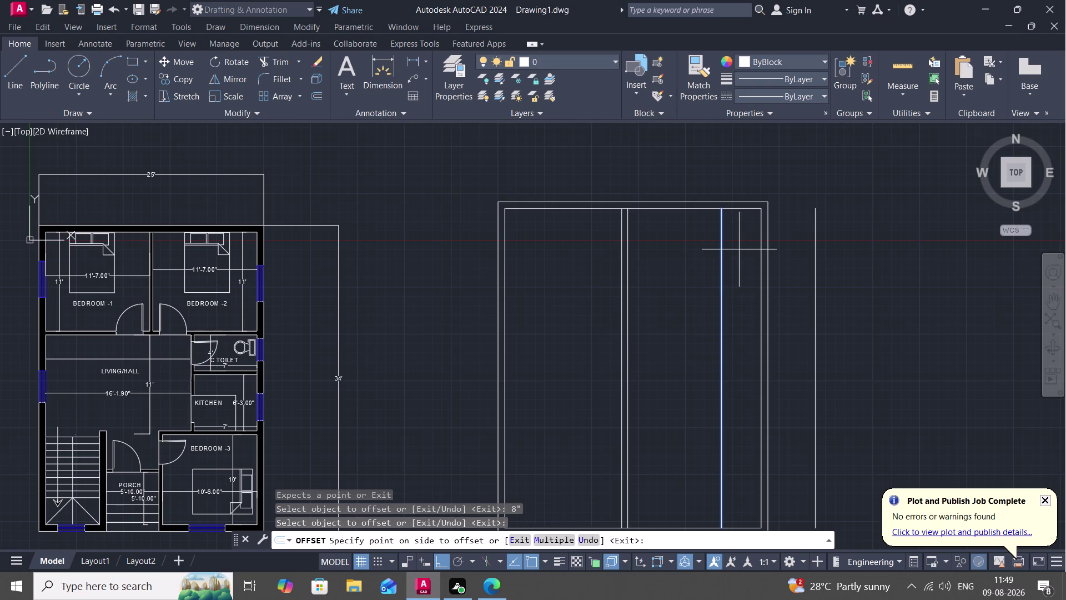
key(Escape)
Offset the new right vertical line 8 inches to the right.
key(space)
key(space)
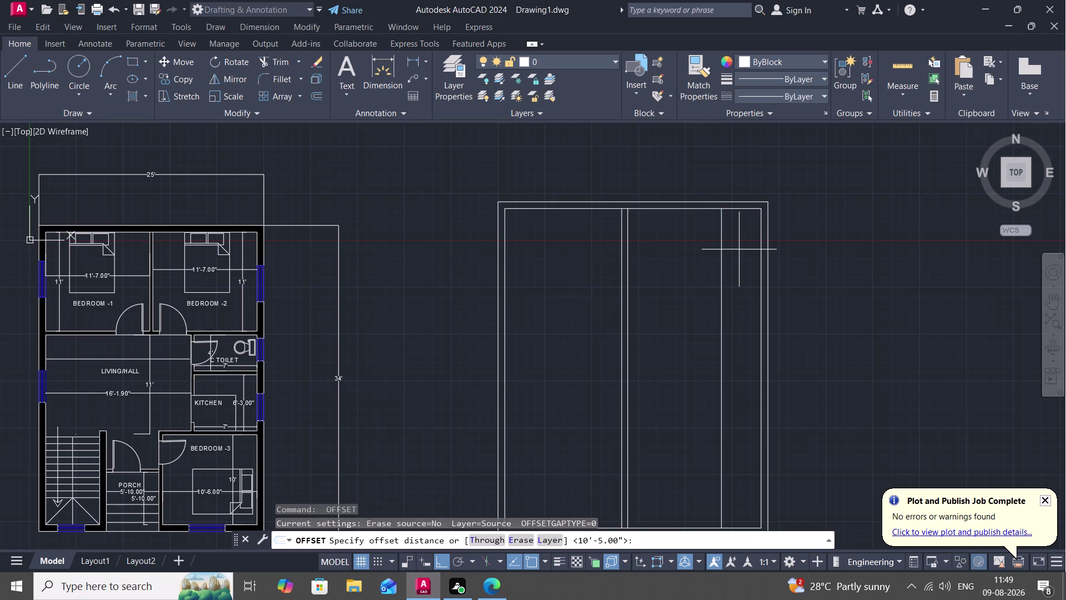
key(space)
key(space)
key(8)
text(")
key(space)
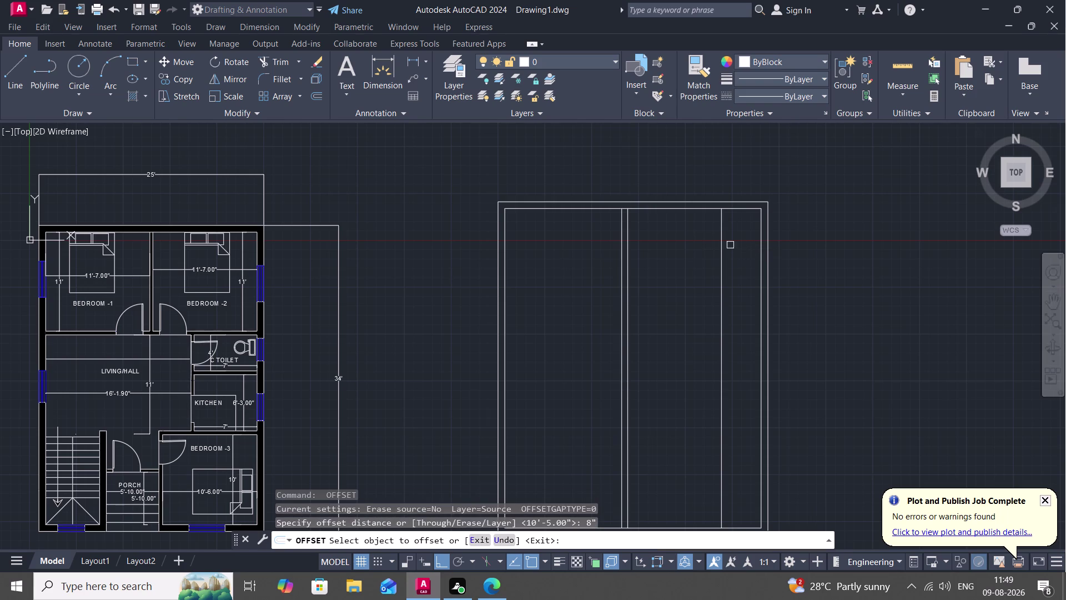
click(722, 235)
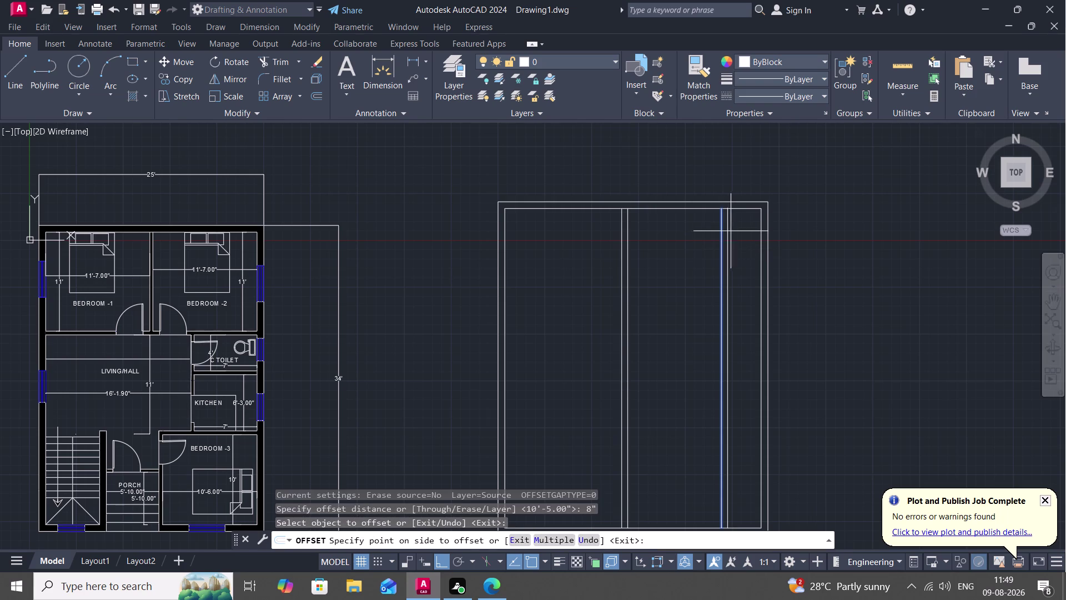
click(733, 231)
key(Escape)
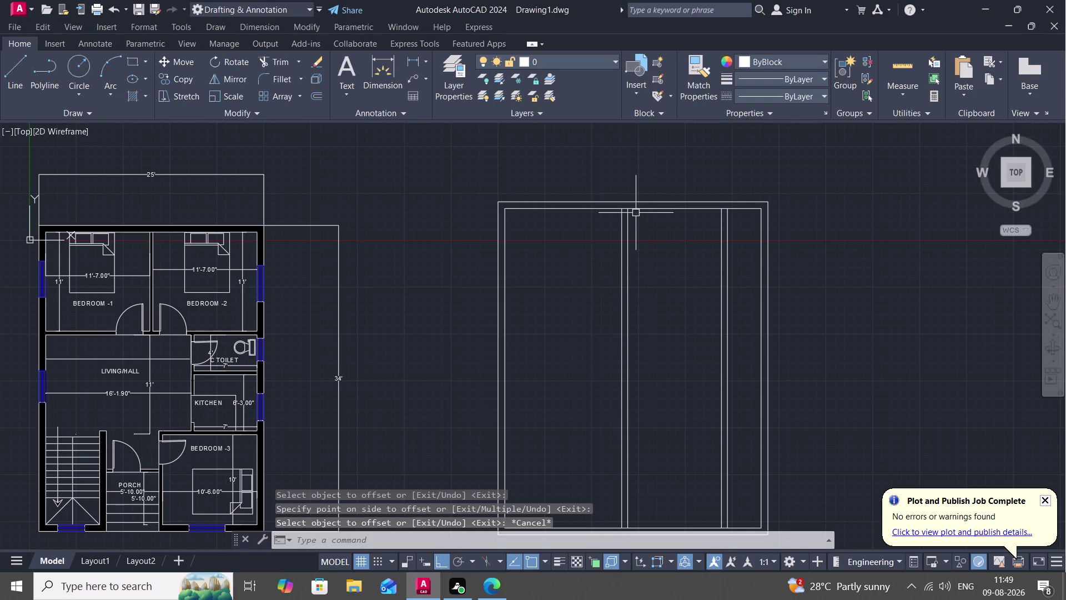
Offset the outline's top edge 10'4" downward inside the frame.
text(O)
key(space)
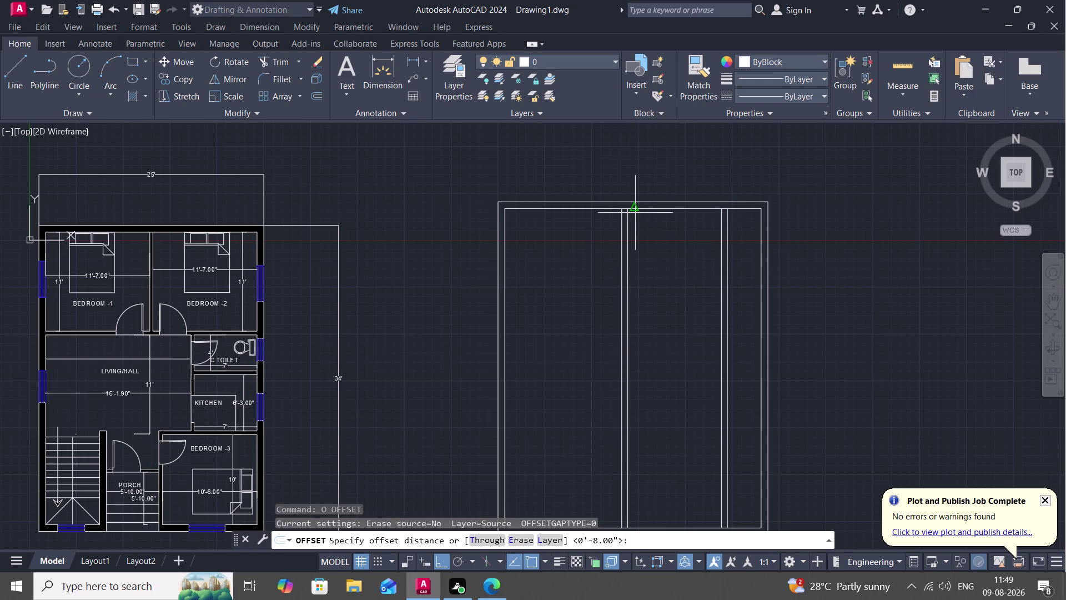
text(10)
text(')
text(4)
key(shift+quotedbl)
key(space)
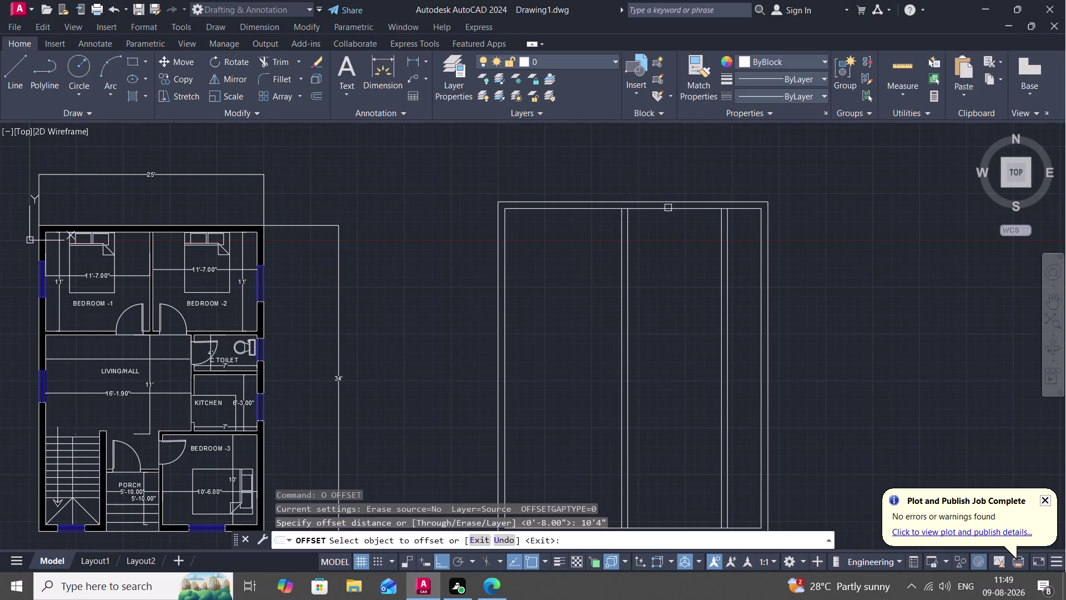
click(671, 209)
click(670, 240)
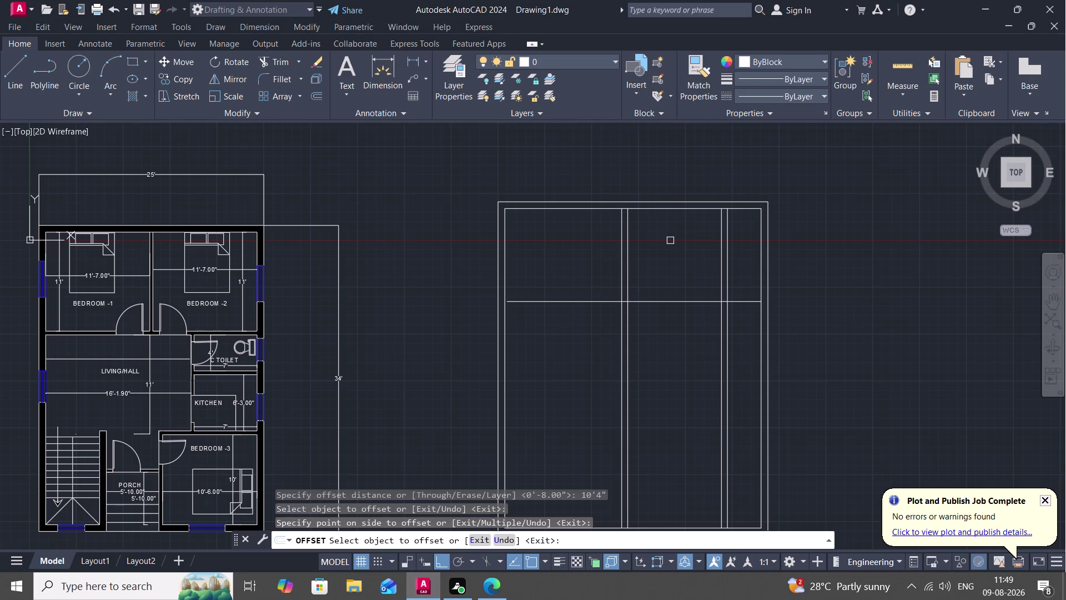
Offset the new horizontal line 8 inches below itself.
text(O)
key(space)
key(space)
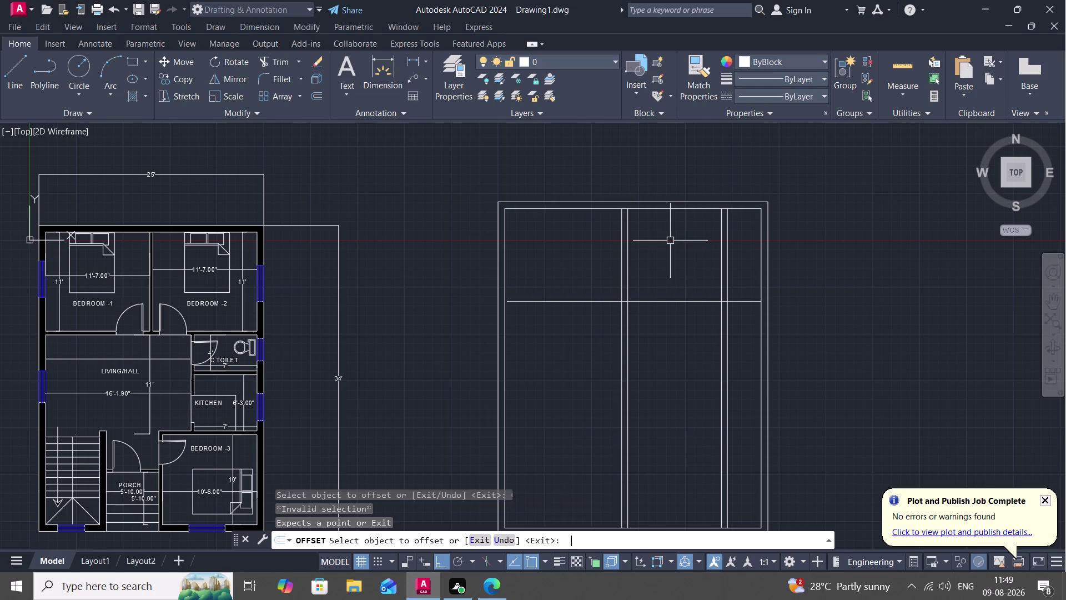
key(space)
key(8)
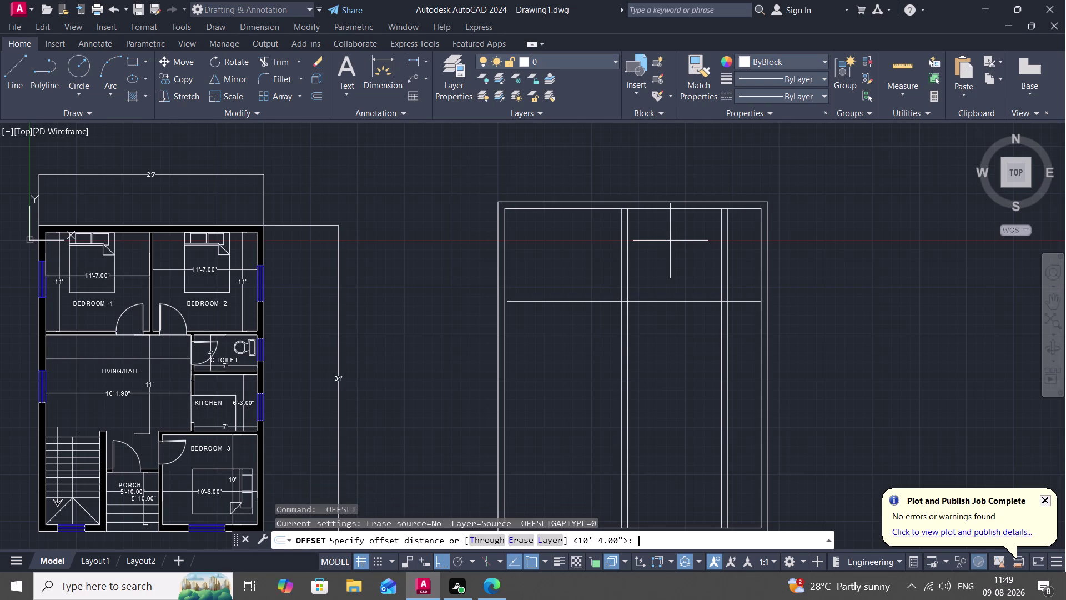
key(shift+quotedbl)
key(space)
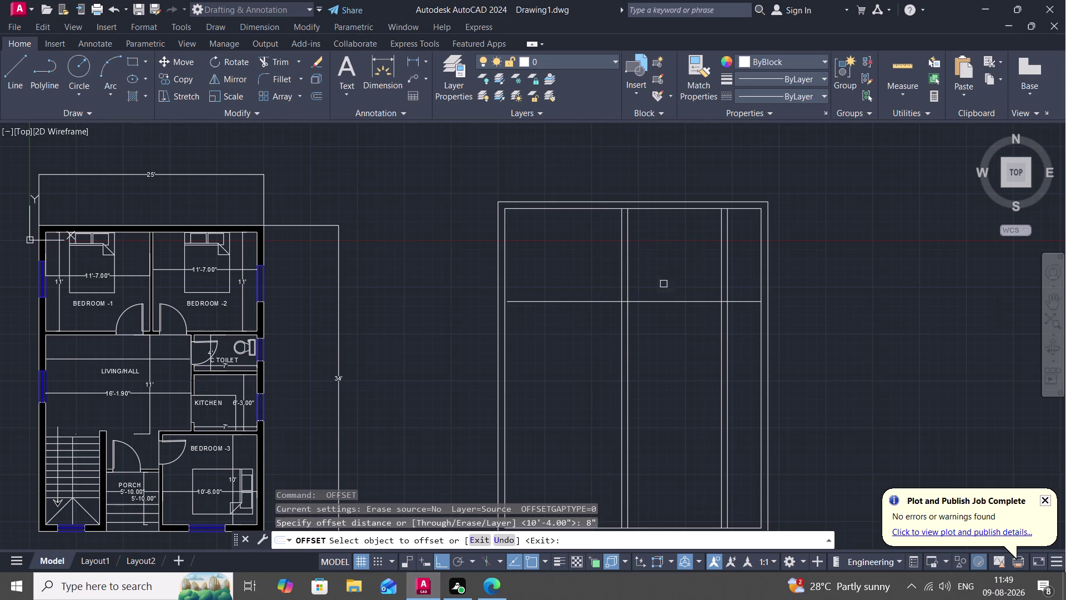
click(667, 301)
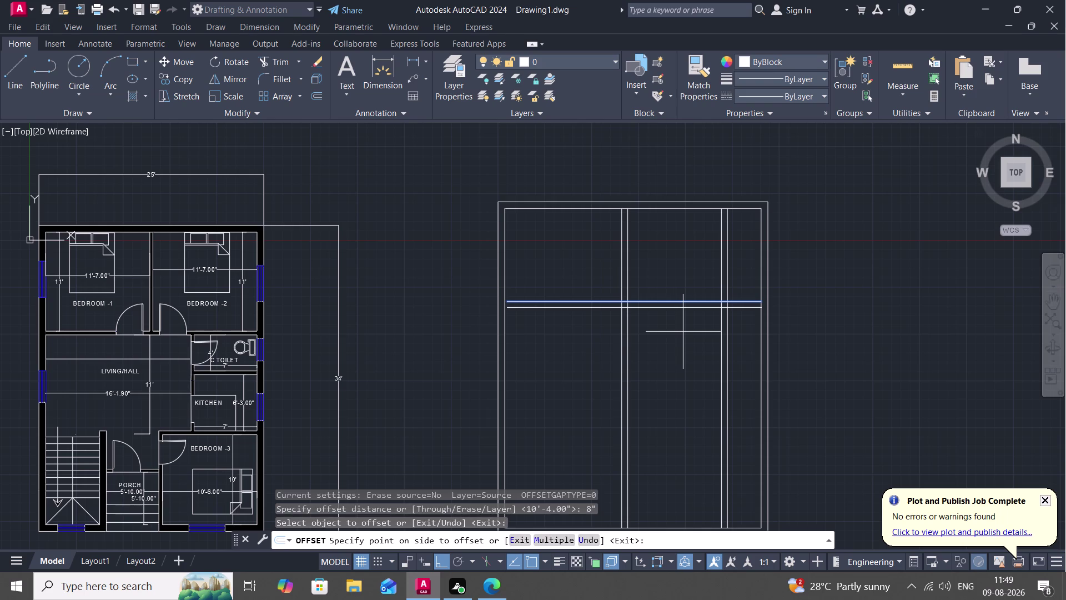
click(682, 331)
key(Escape)
text(E)
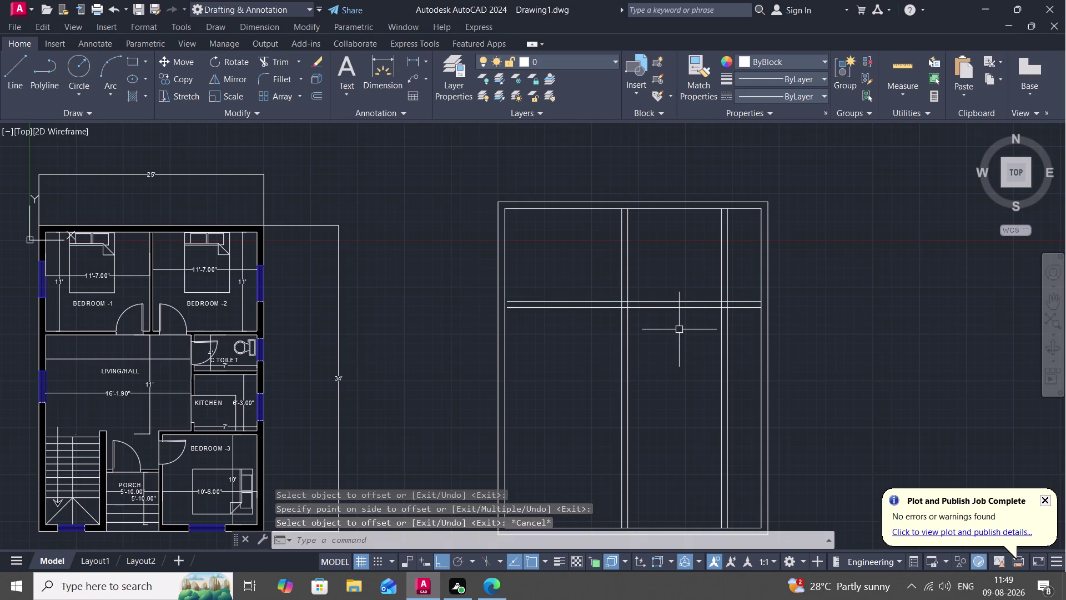
text(X)
key(space)
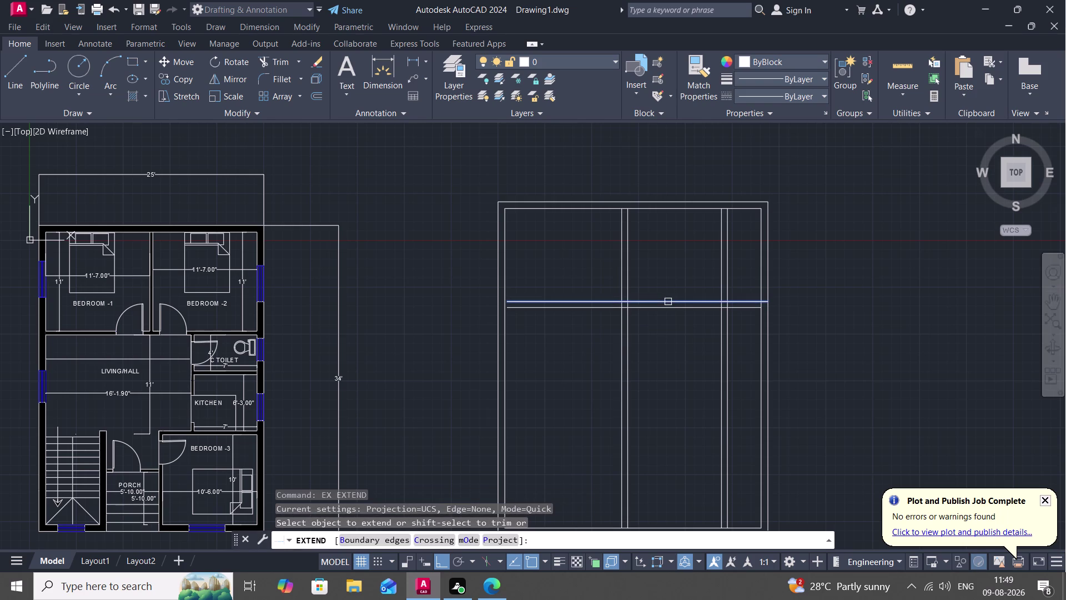
Extend both new horizontal lines to the outline's outer right edge.
click(663, 302)
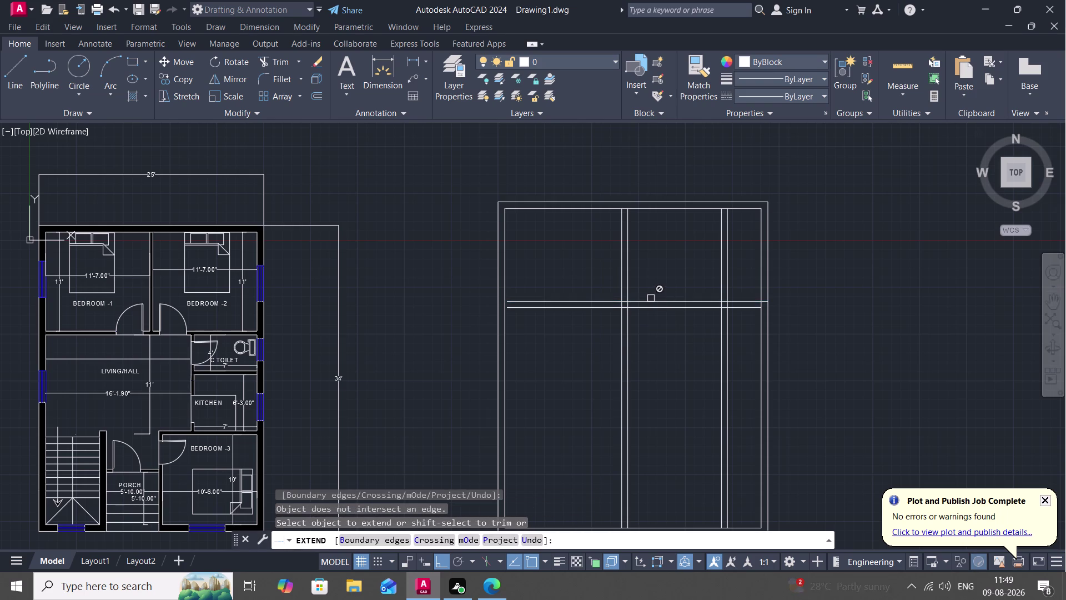
click(554, 301)
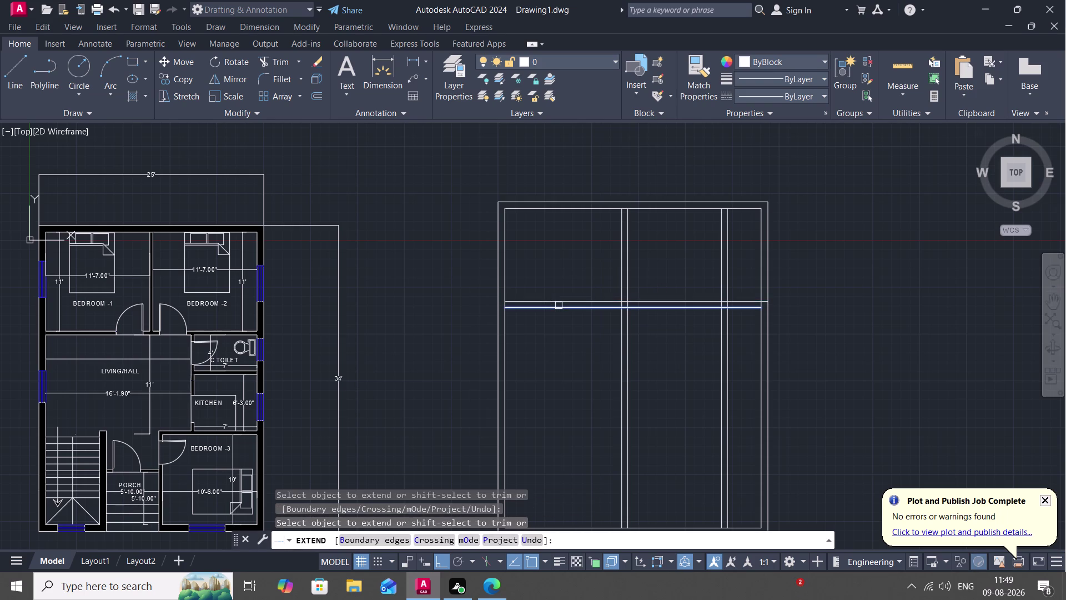
click(558, 306)
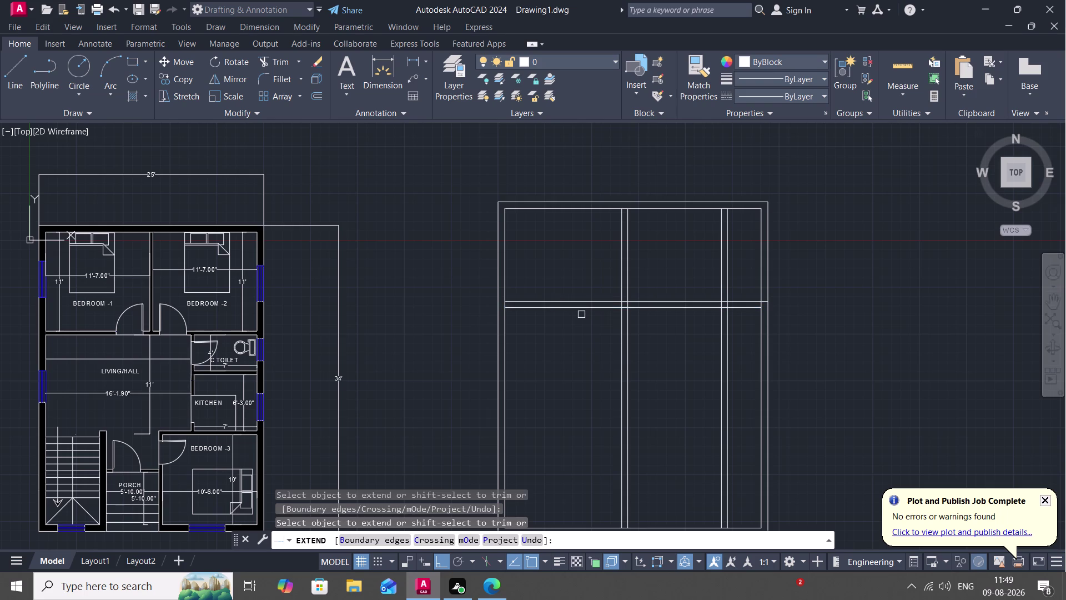
key(Escape)
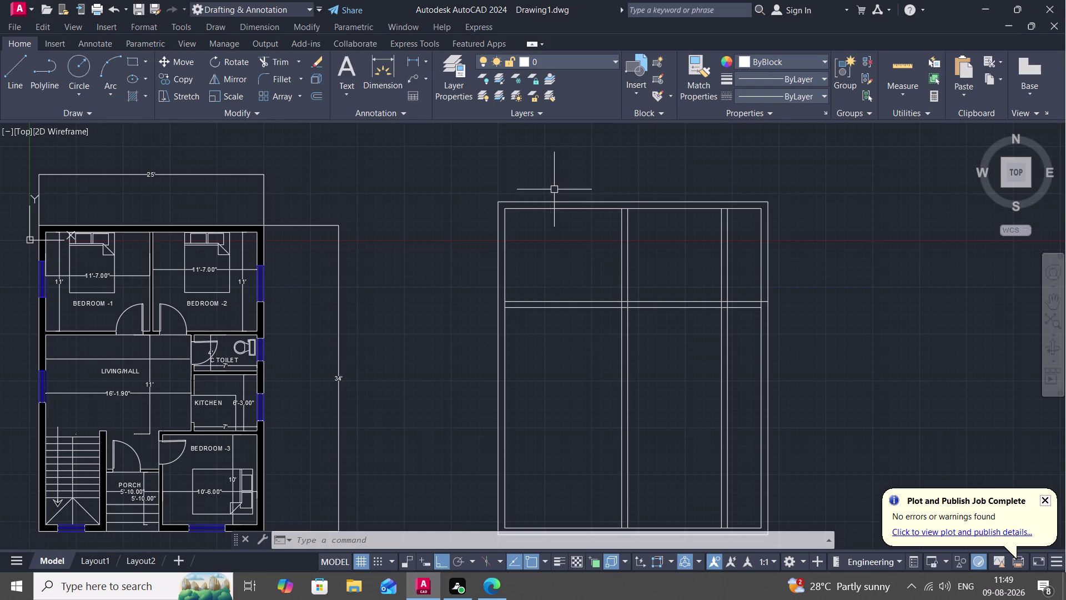
View the floor plan and elevation outline together, then start OFFSET with O.
key(l)
key(Escape)
middle_drag(664, 372, 667, 327)
scroll(down, 3)
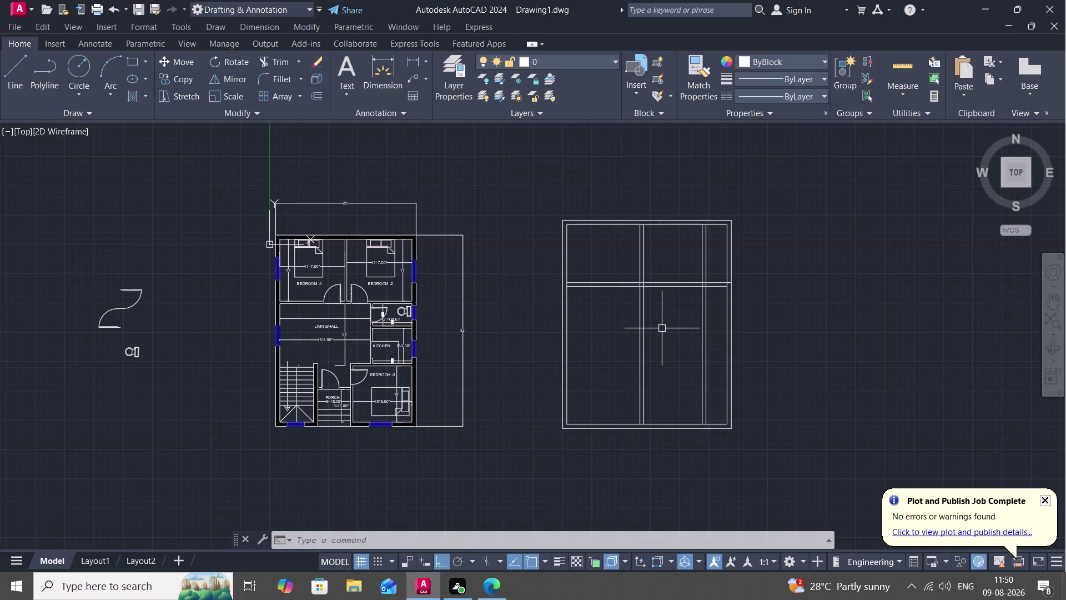
scroll(up, 3)
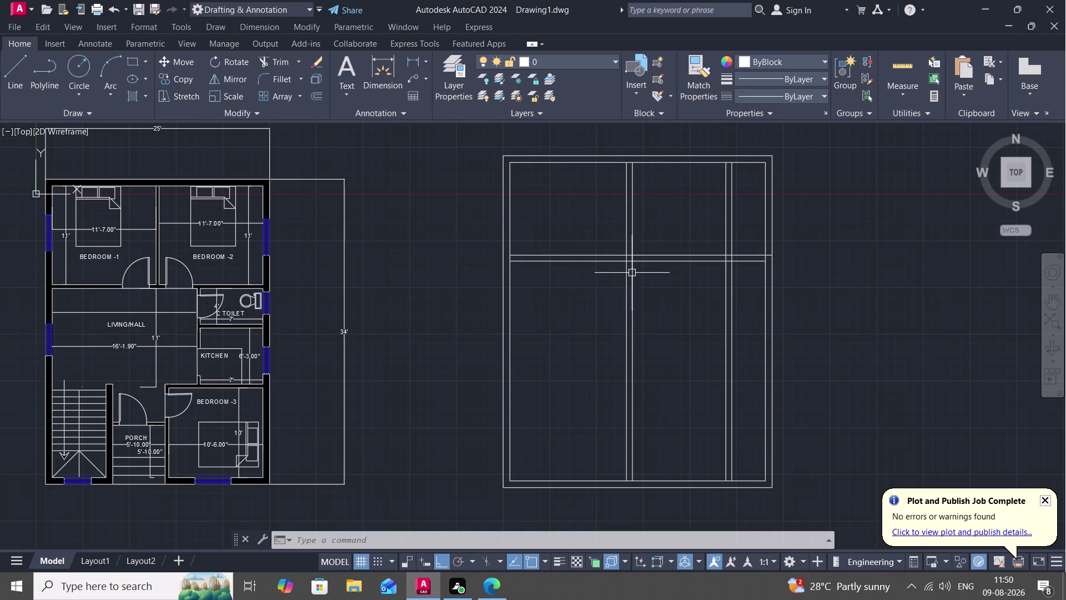
text(O)
key(space)
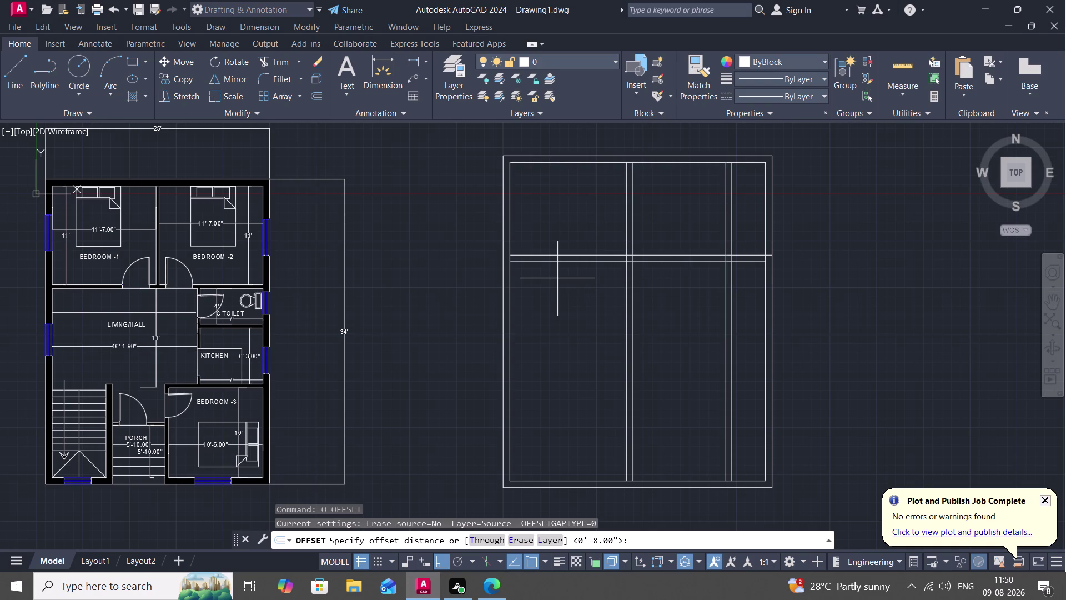
Offset the lower band line 10'1" further down the outline.
key(Escape)
key(o)
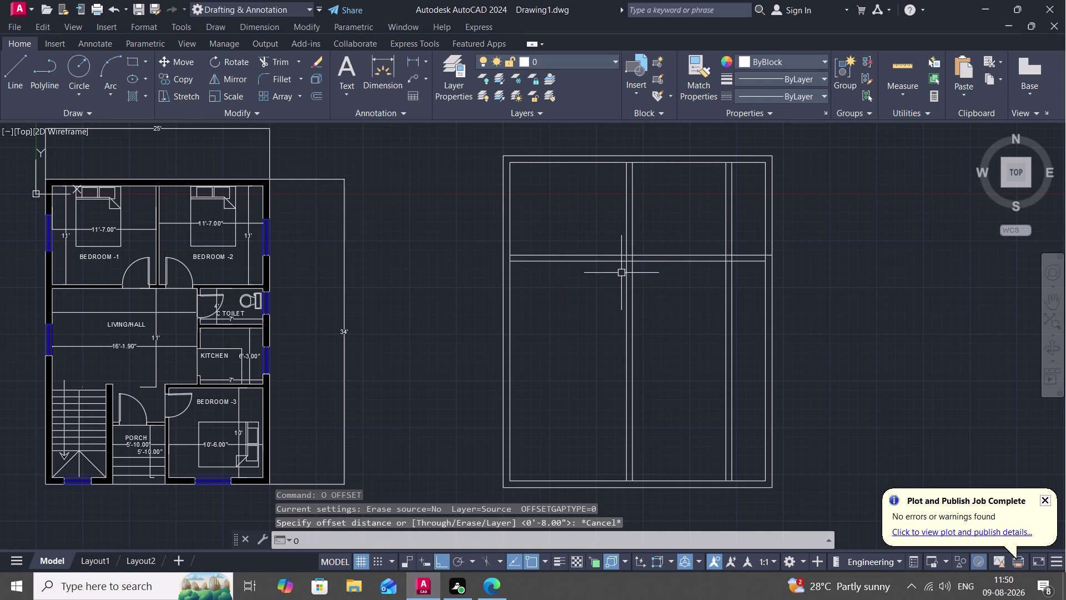
key(space)
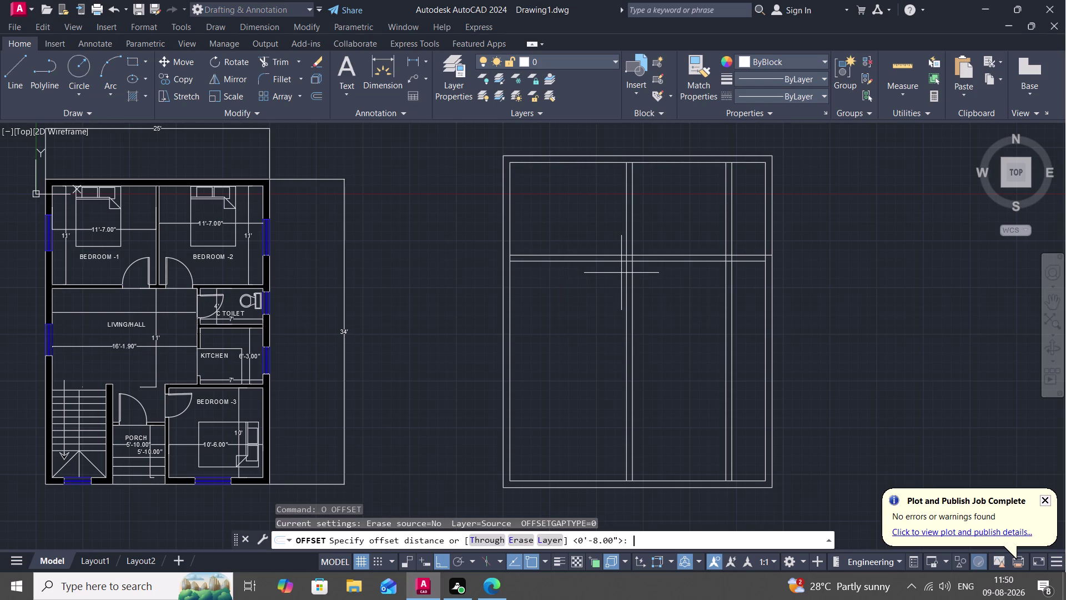
text(10)
key(period)
key(BackSpace)
text('1)
text(")
key(space)
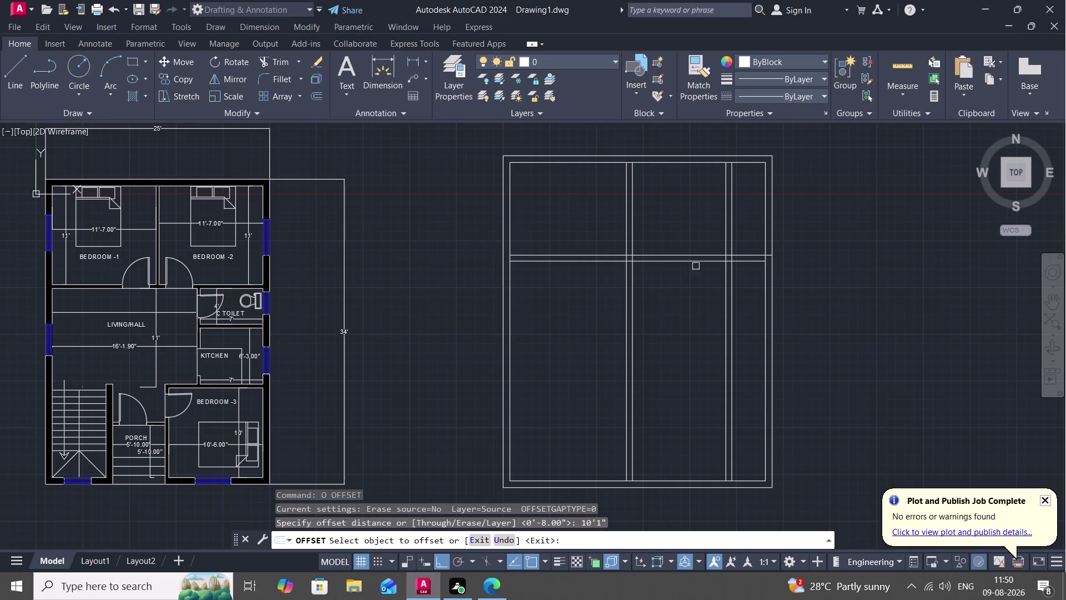
click(692, 261)
click(694, 317)
key(Escape)
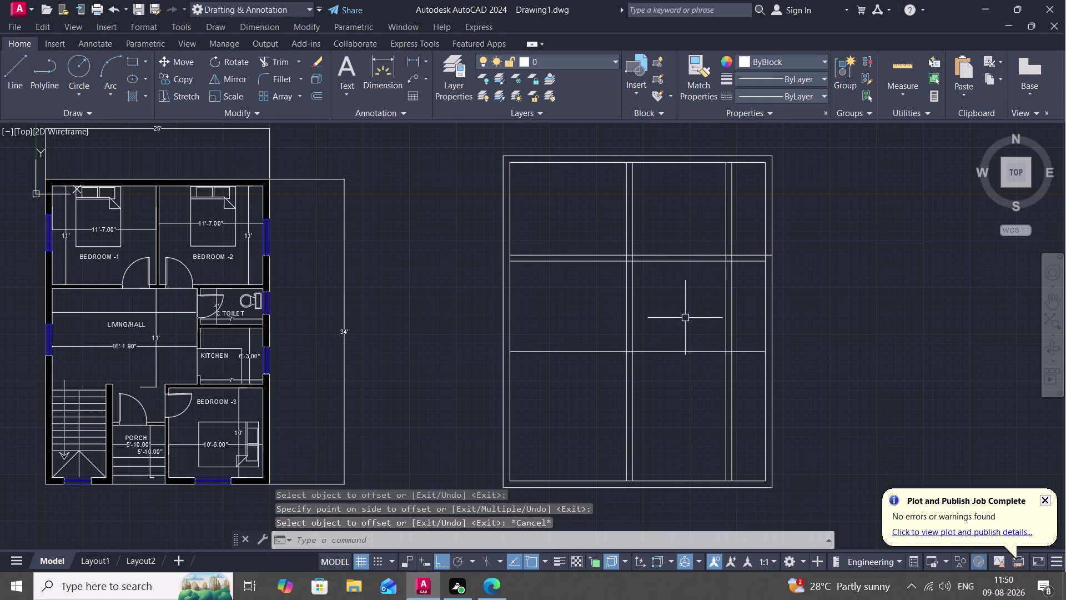
Offset that new line 8" downward to complete the lower pair.
key(o)
key(space)
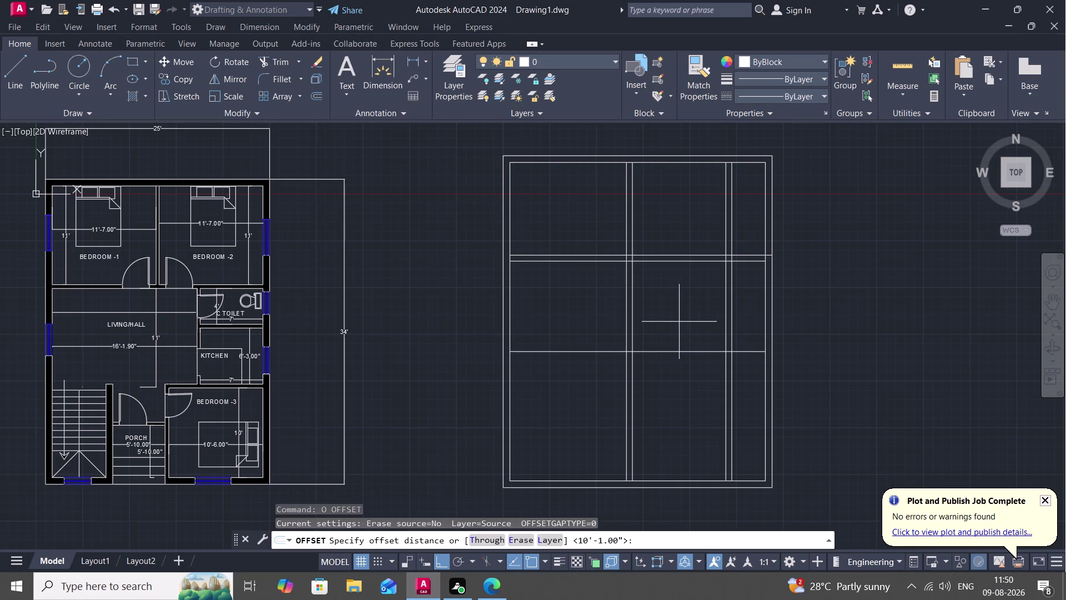
key(8)
text(")
key(space)
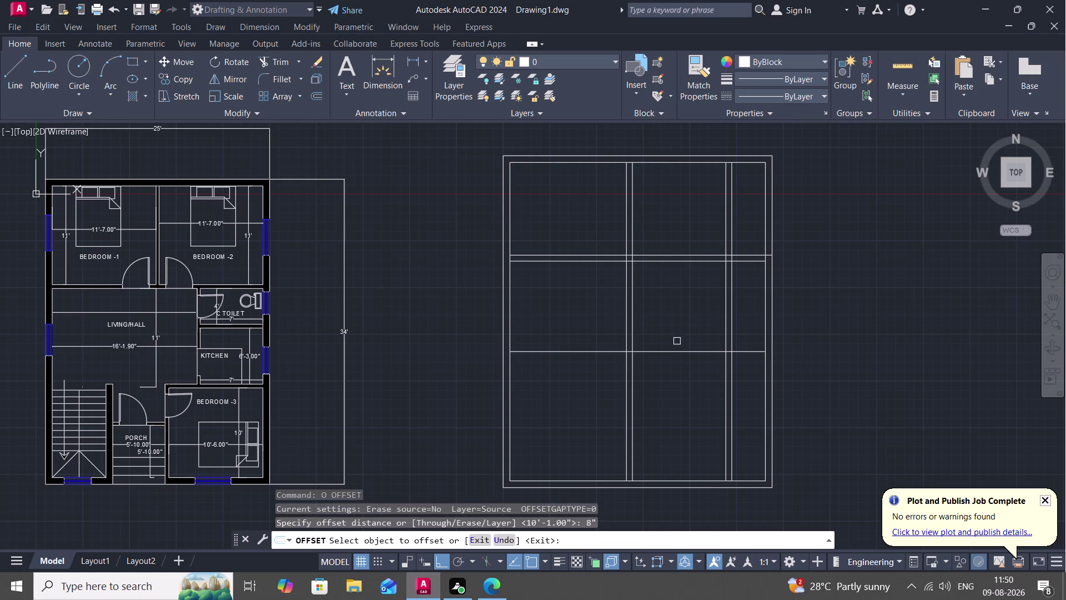
click(676, 351)
click(683, 369)
key(Escape)
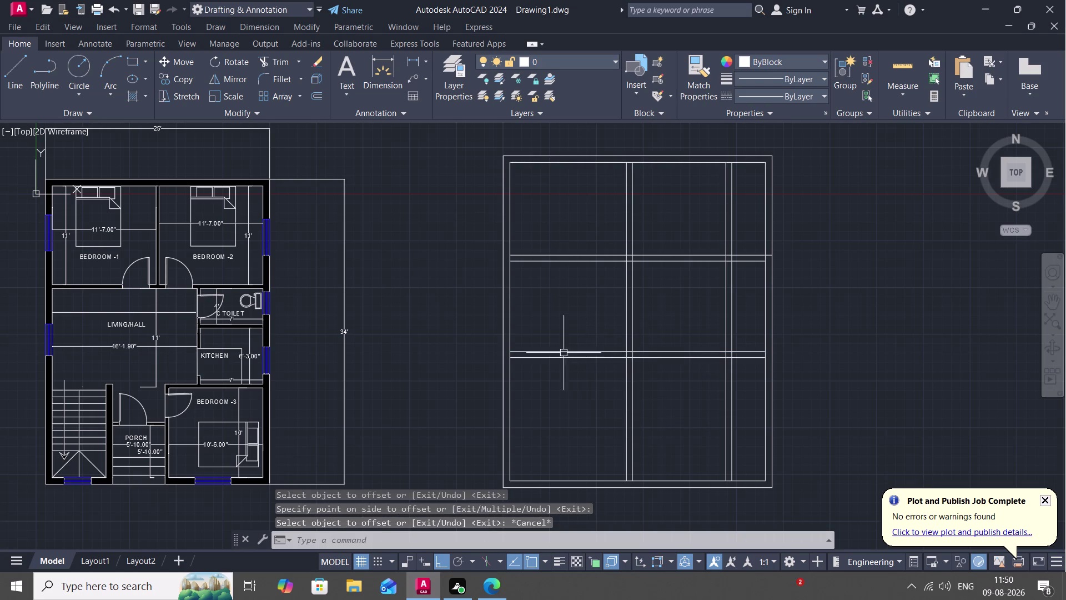
Offset the upper band's lower line 4'9" downward.
text(O)
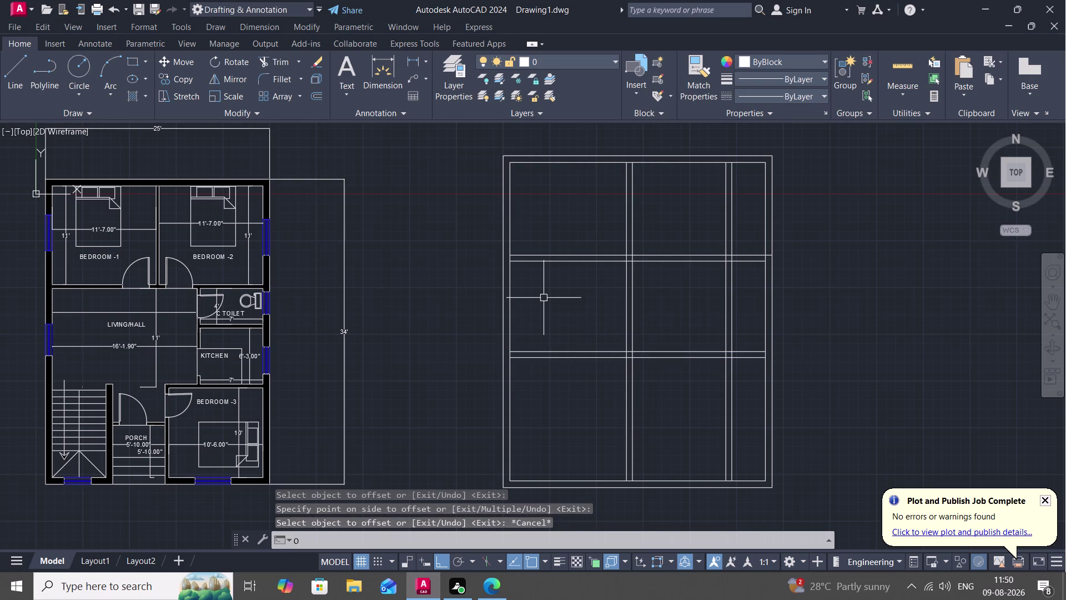
key(space)
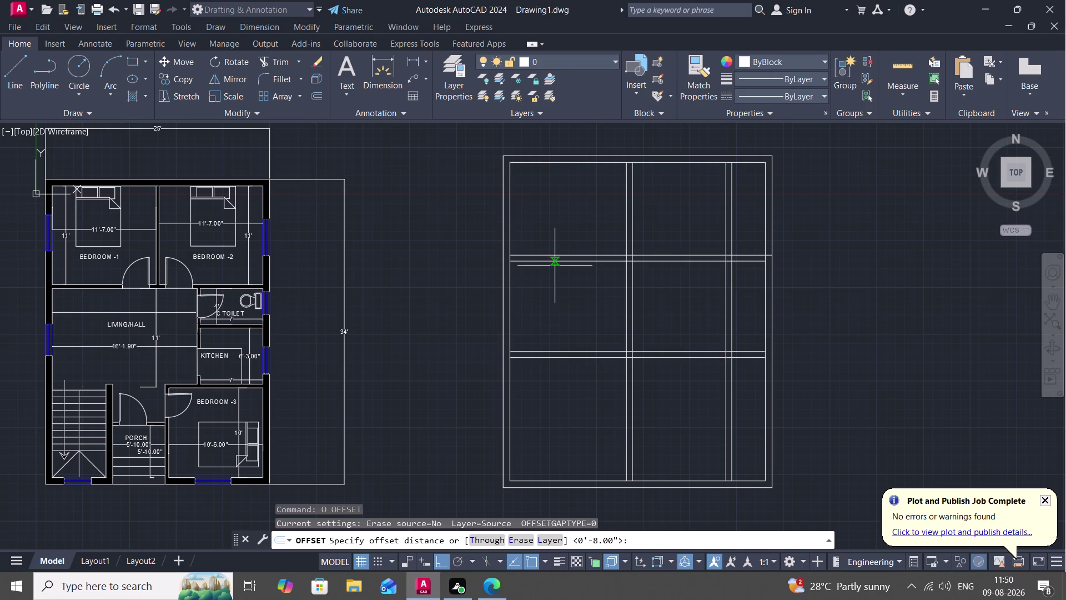
key(space)
key(space)
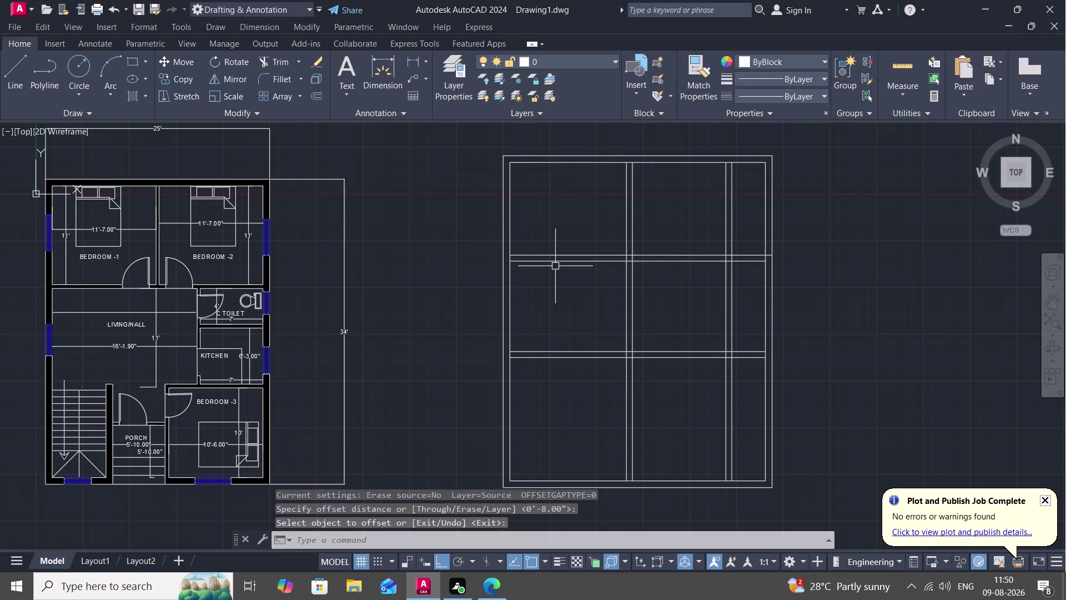
key(space)
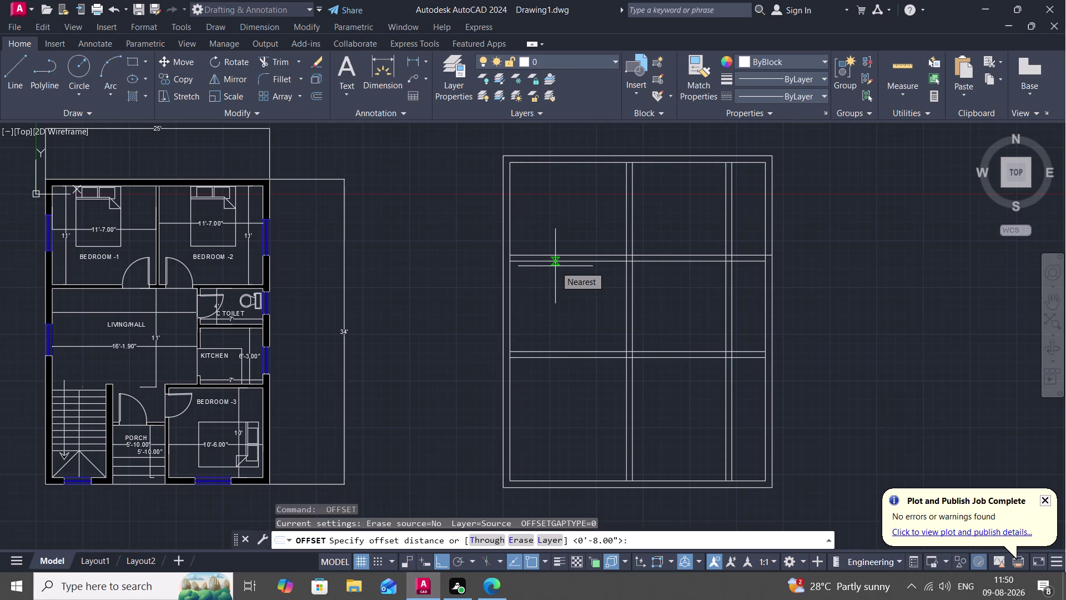
key(4)
key(apostrophe)
text(9")
key(space)
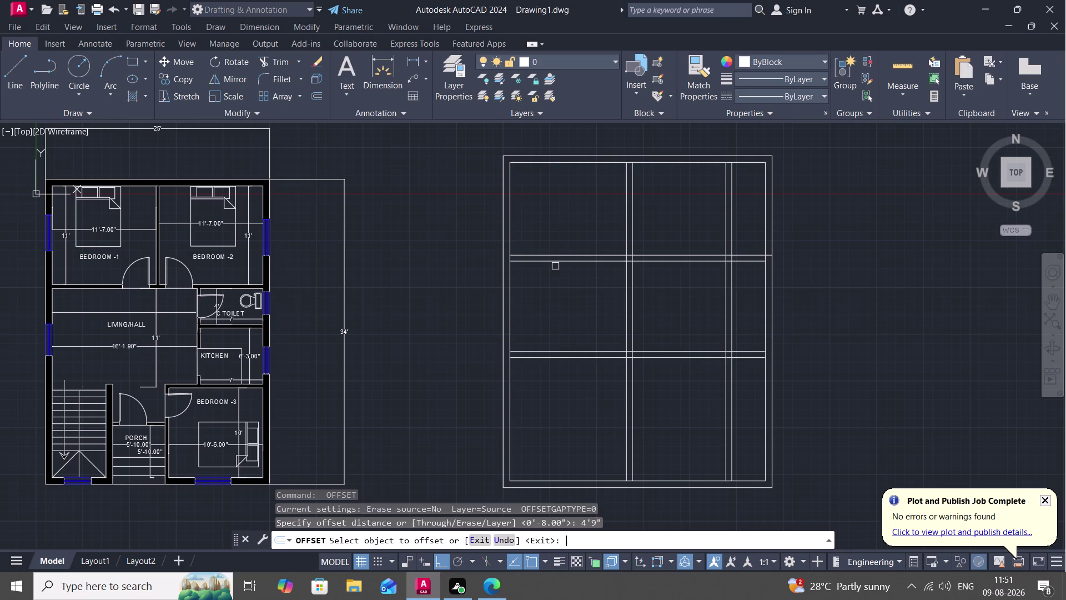
click(566, 260)
click(567, 297)
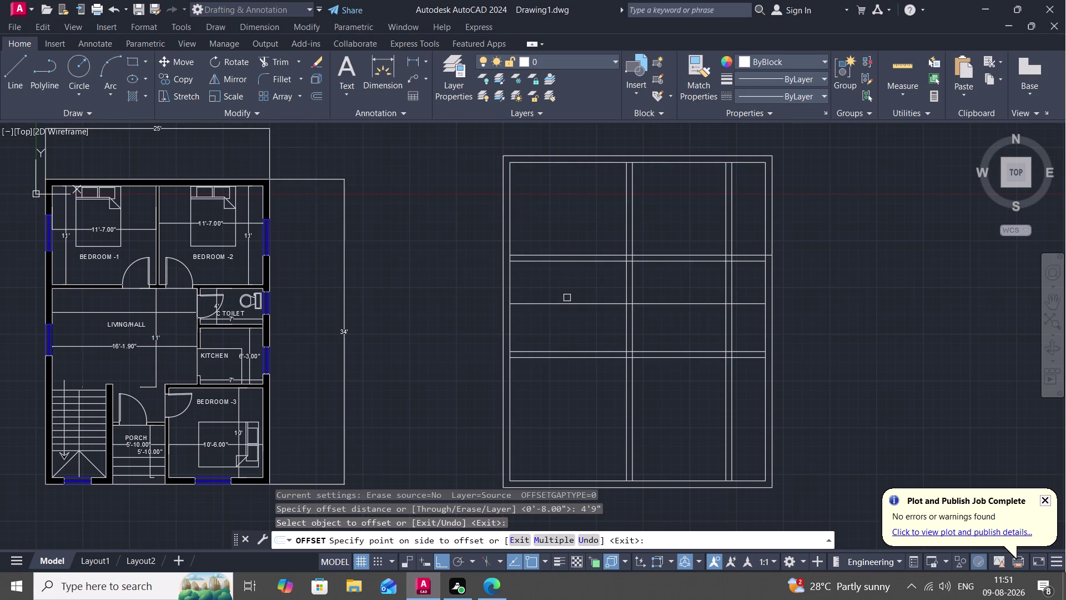